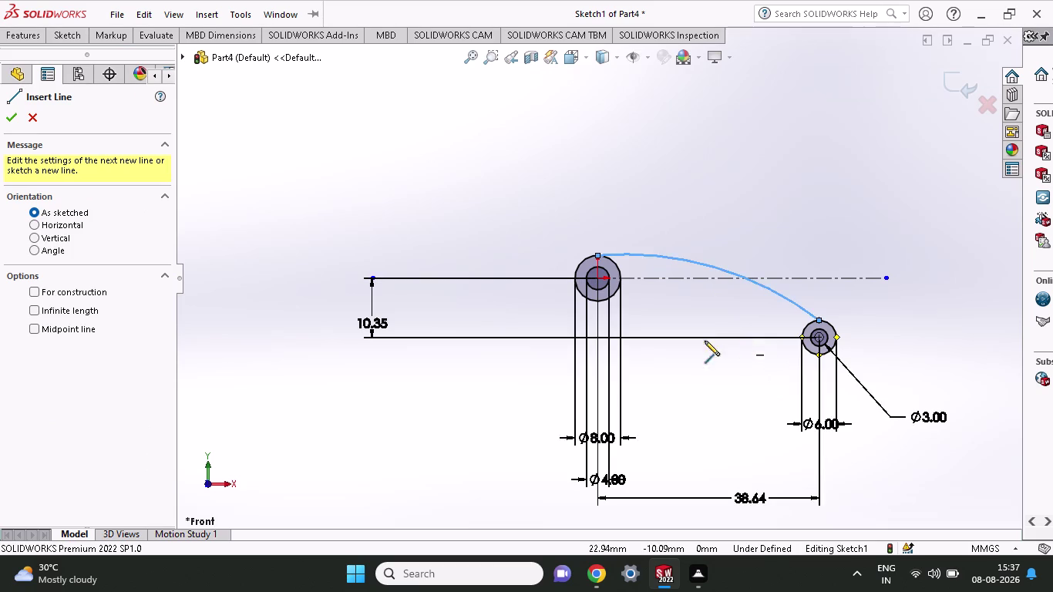
Draw a line from below the large circle, running horizontally, then slanting to the small circle.
click(600, 302)
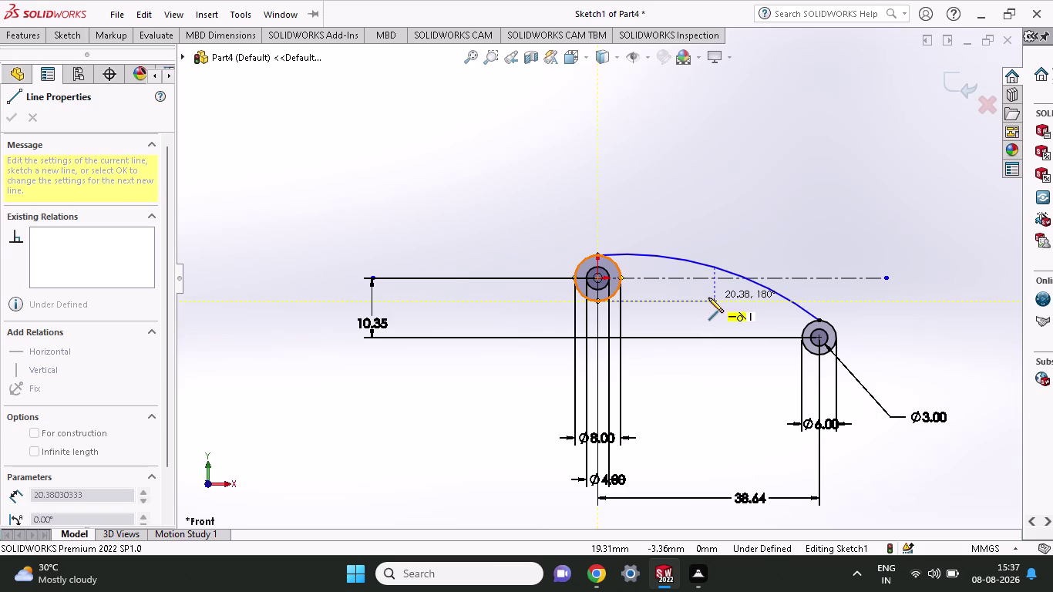
click(709, 297)
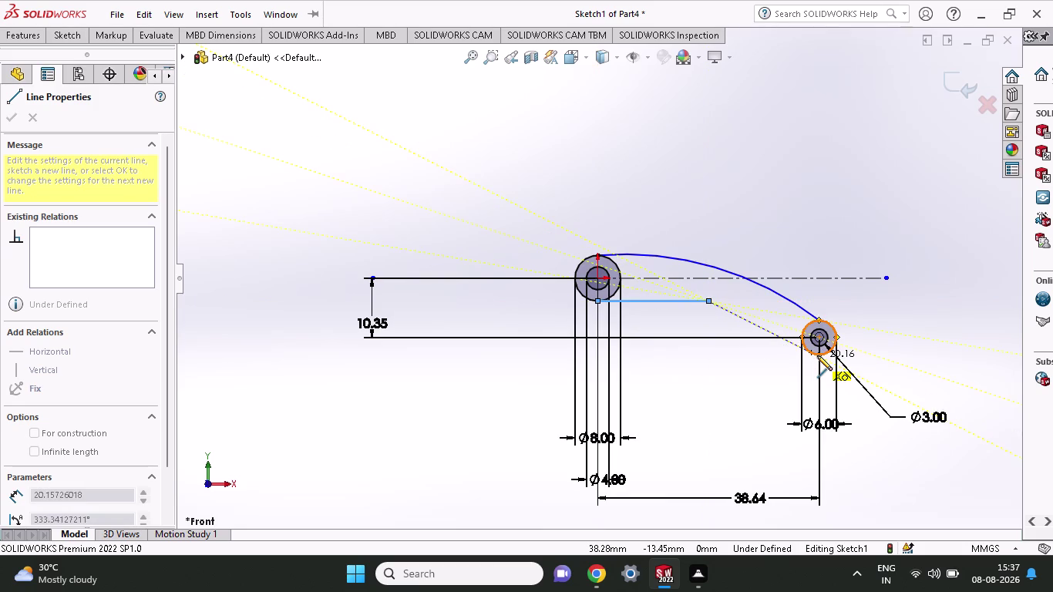
click(817, 355)
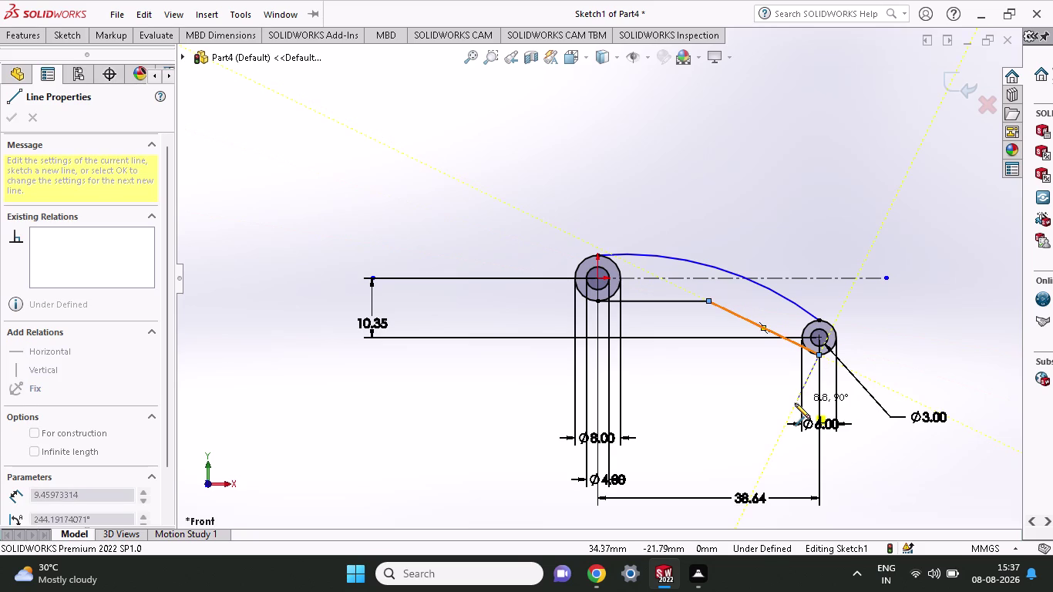
key(Escape)
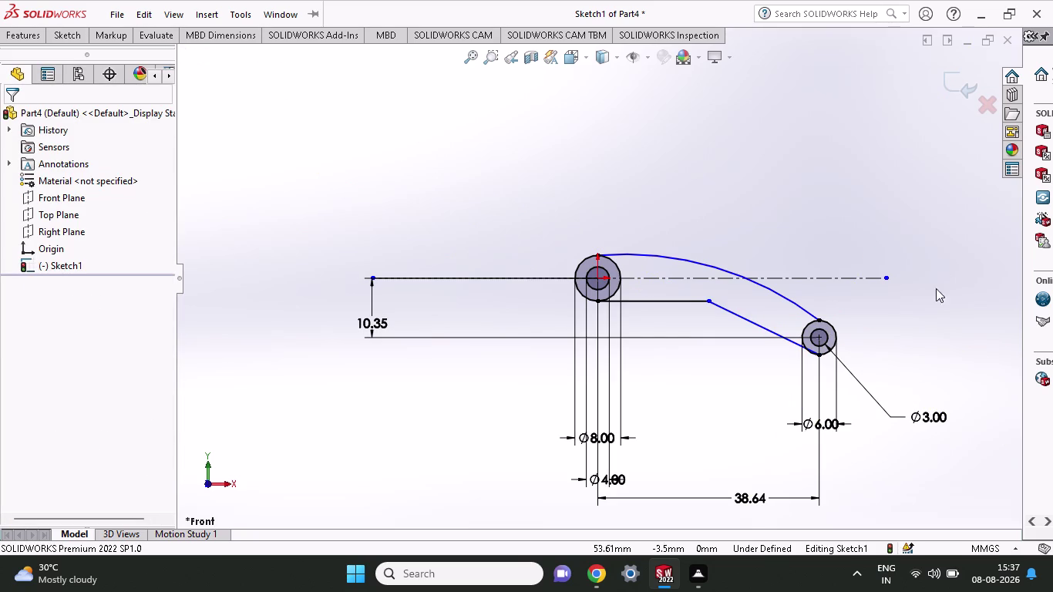
click(59, 35)
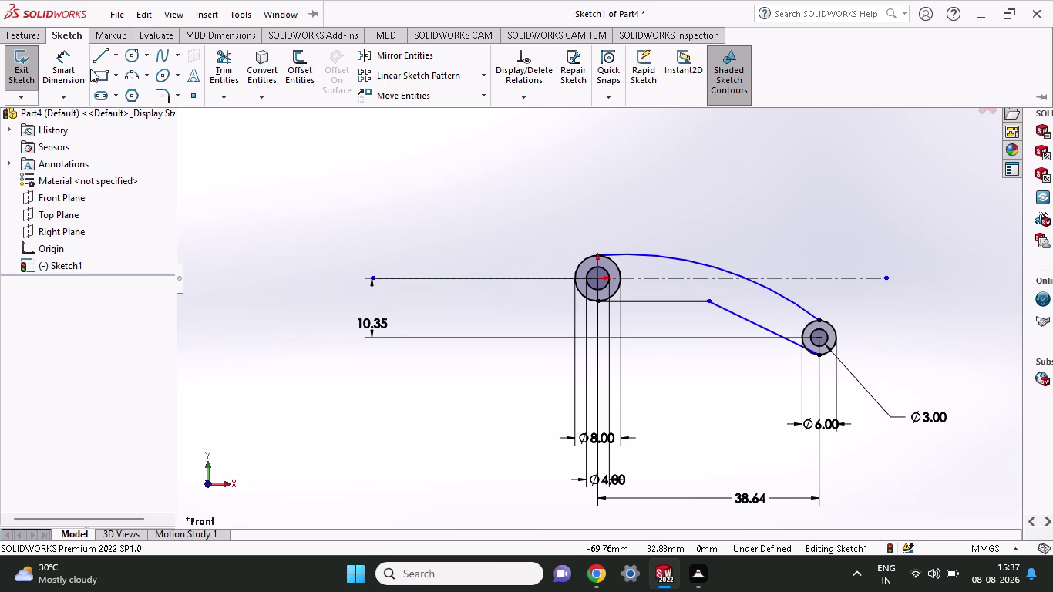
Dimension the slanted line against the horizontal centerline at 35°.
click(71, 64)
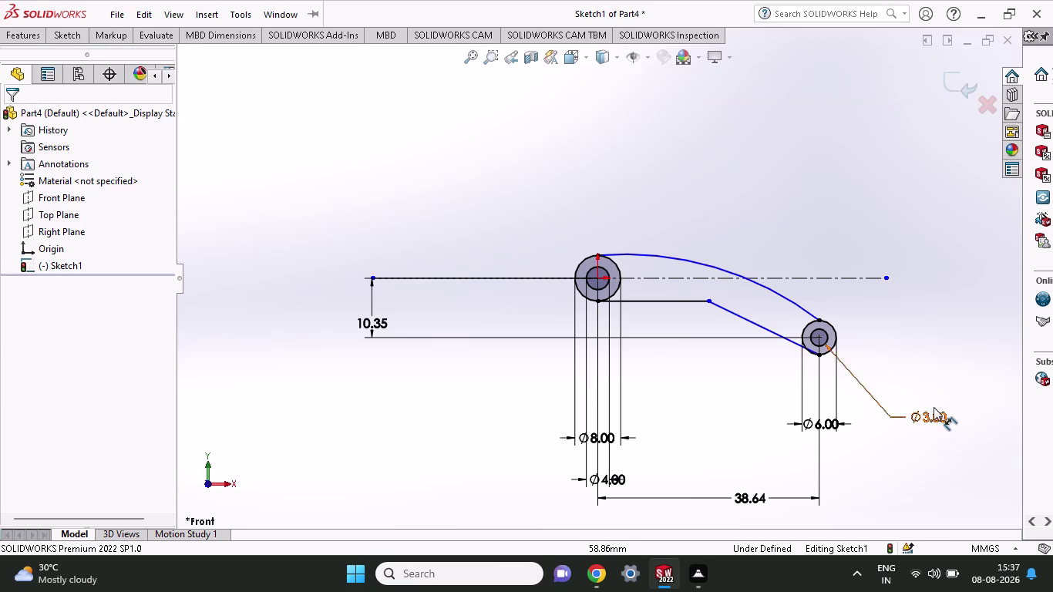
click(763, 327)
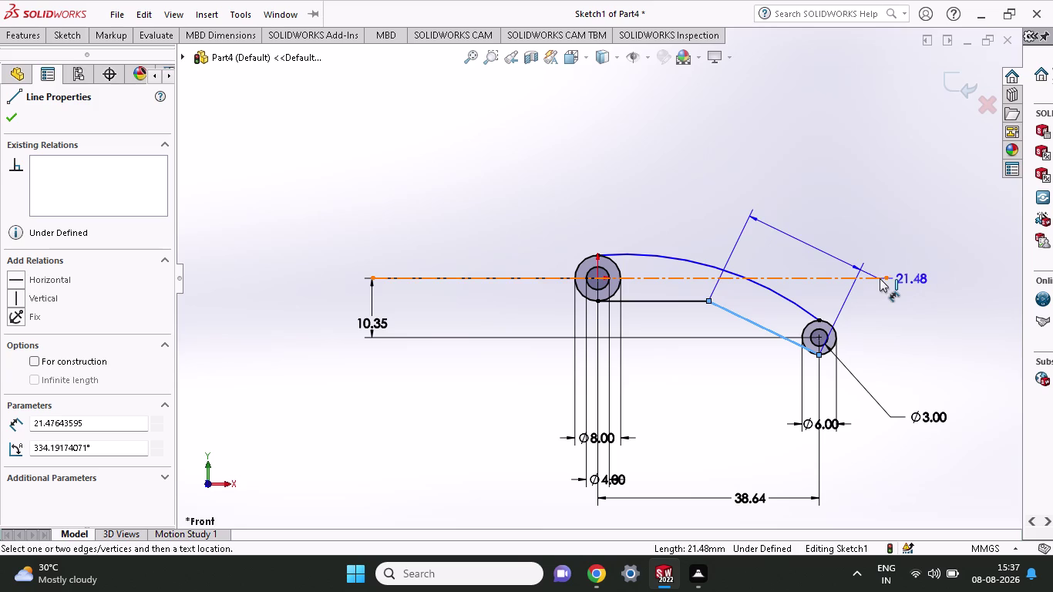
click(884, 278)
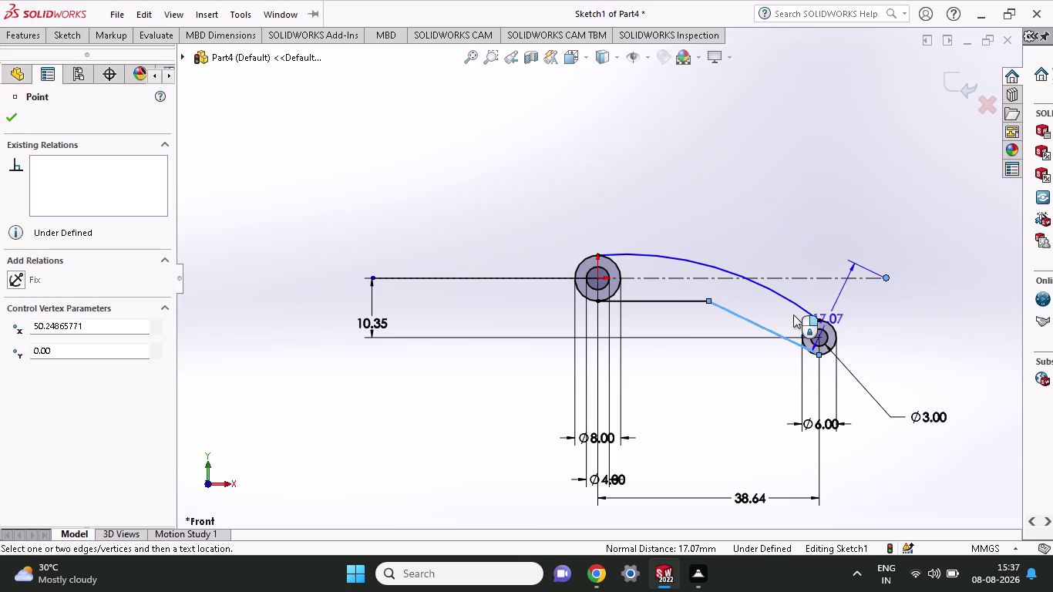
key(Escape)
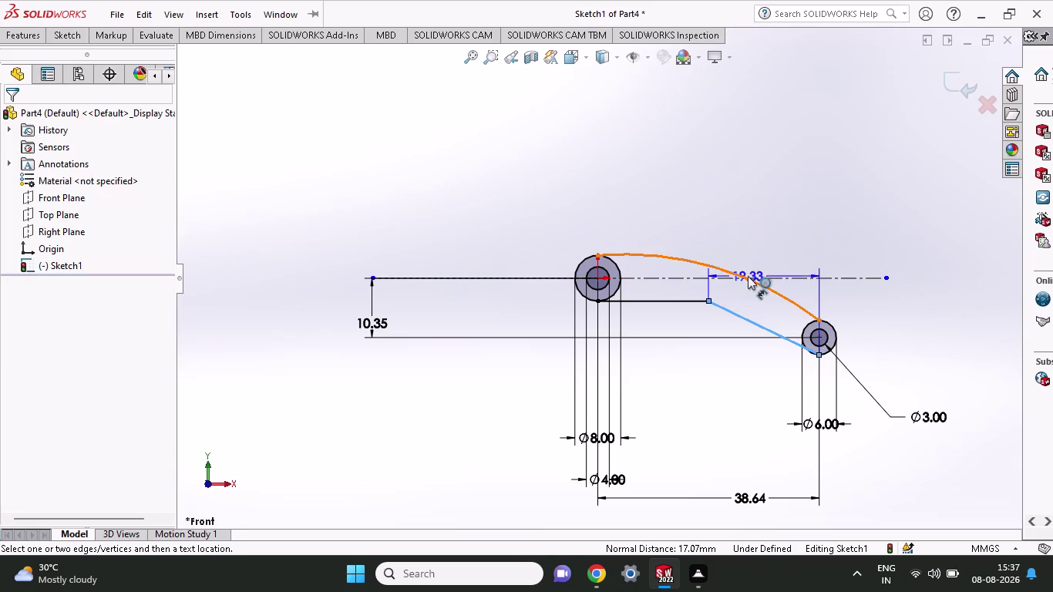
click(775, 278)
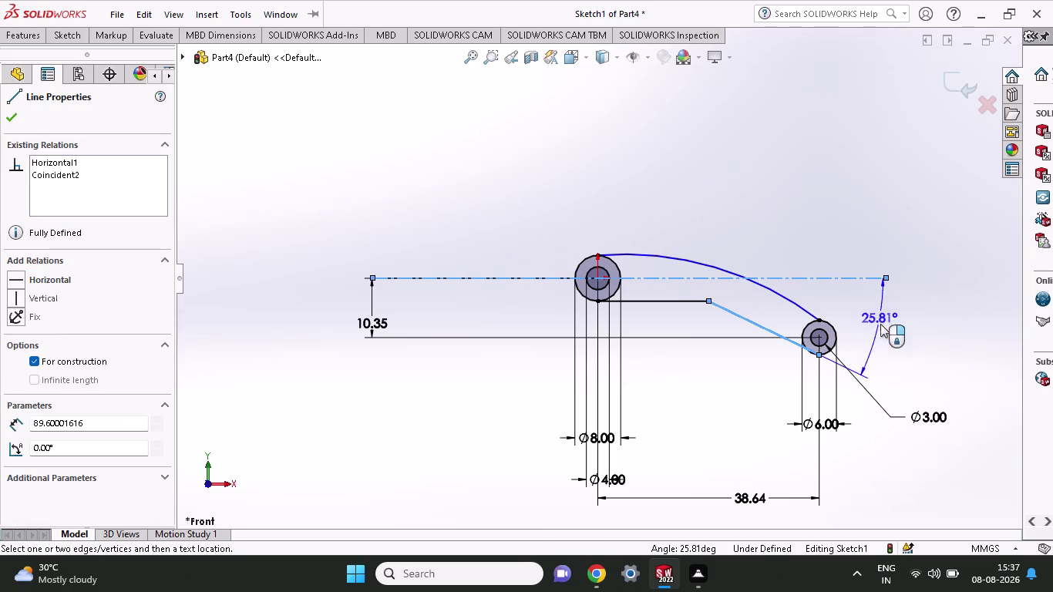
click(916, 345)
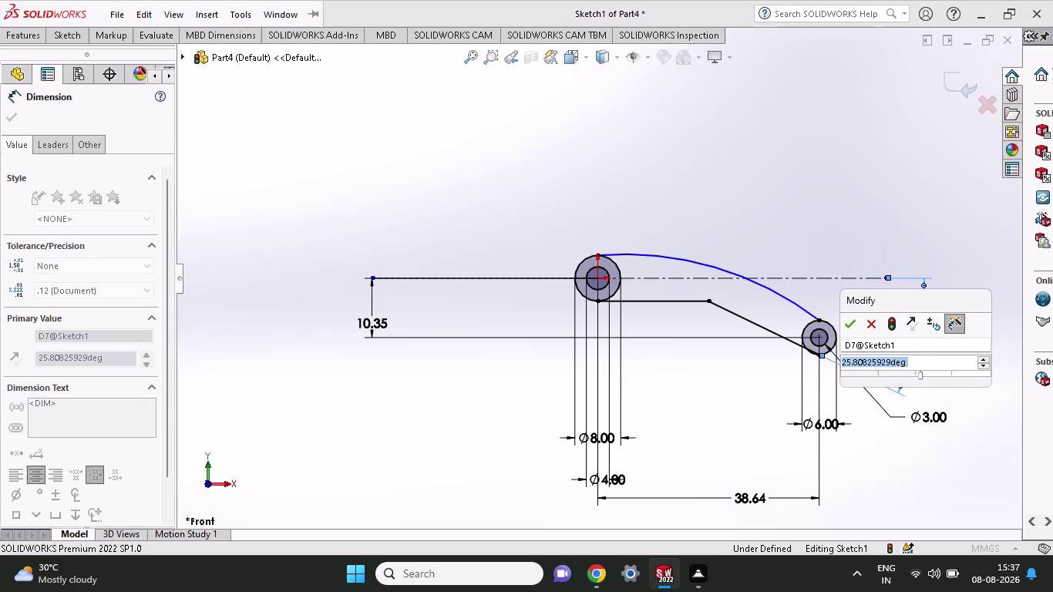
text(35)
key(Return)
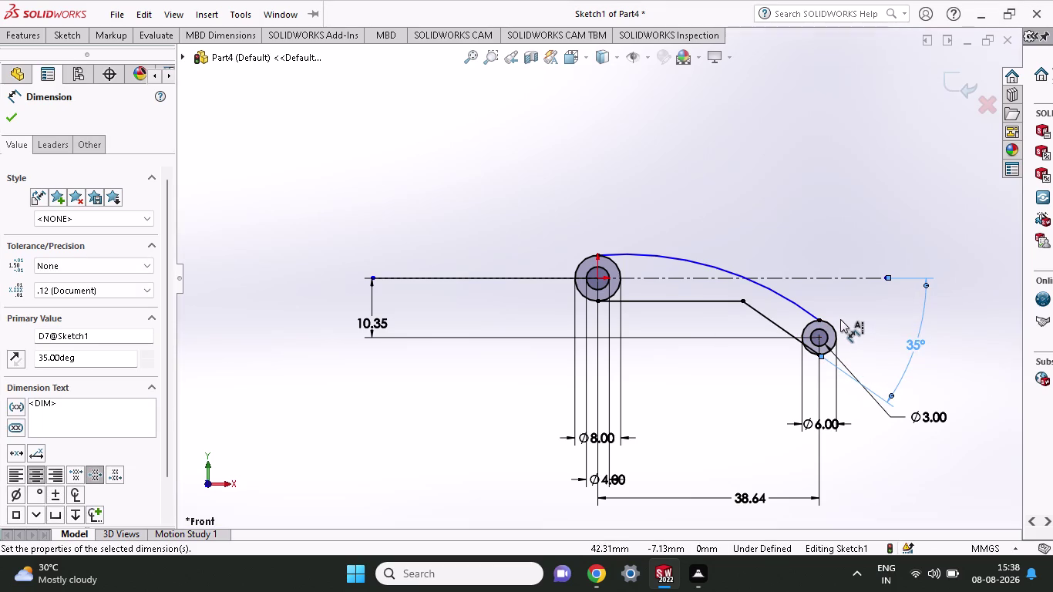
Zoom around the small circle and begin dimensioning the short horizontal line.
scroll(down, 3)
scroll(down, 3)
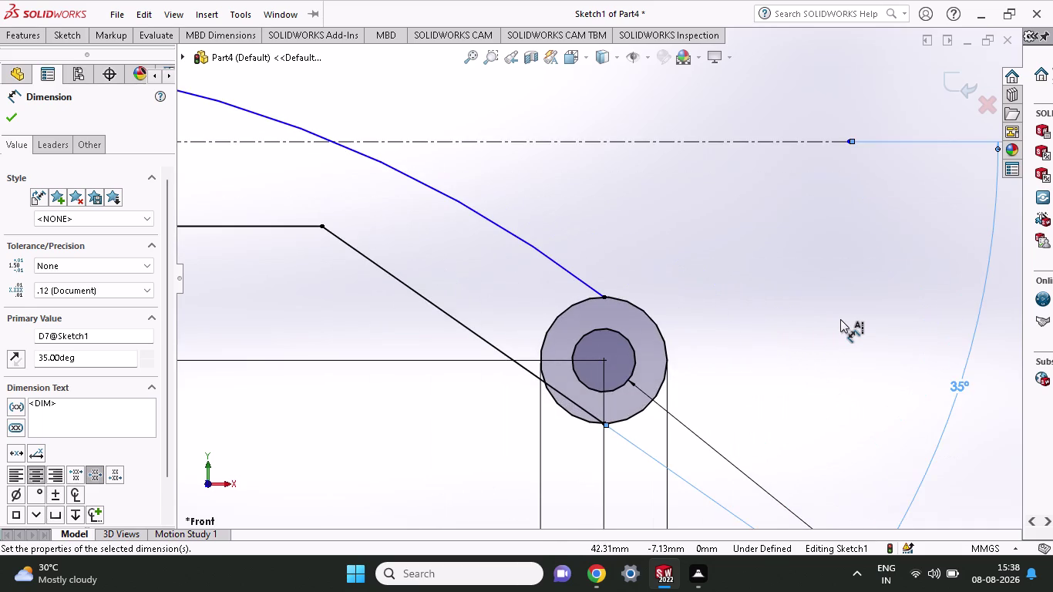
scroll(up, 3)
scroll(up, 3)
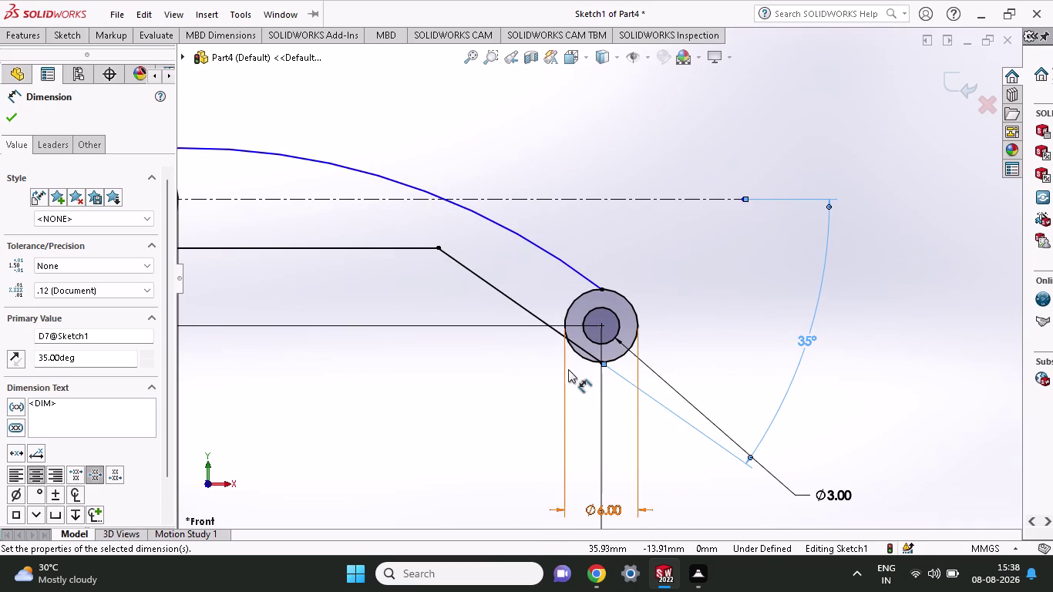
scroll(down, 3)
scroll(down, 3)
scroll(down, 3)
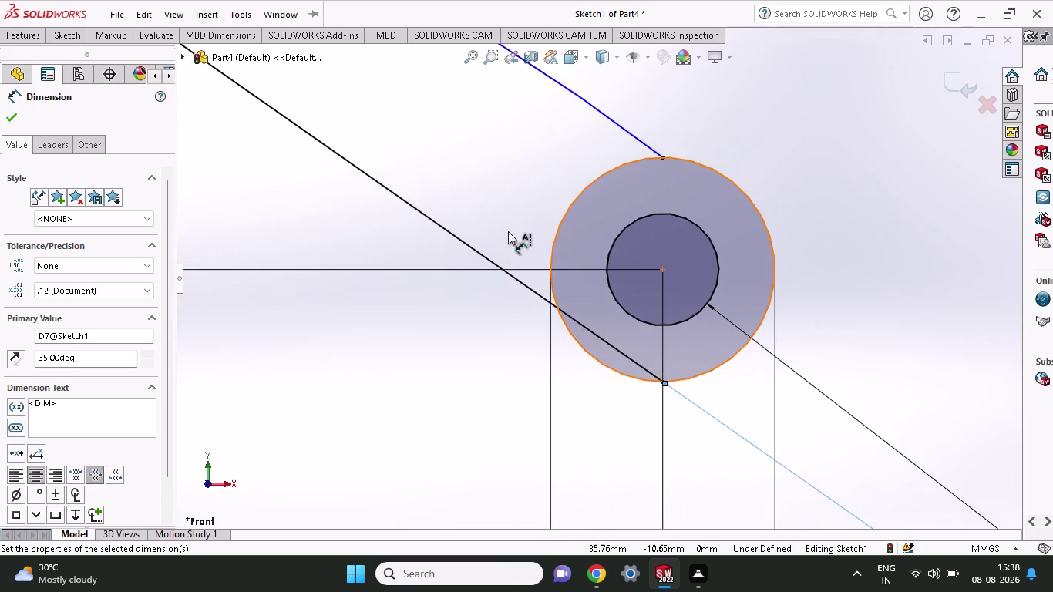
click(59, 32)
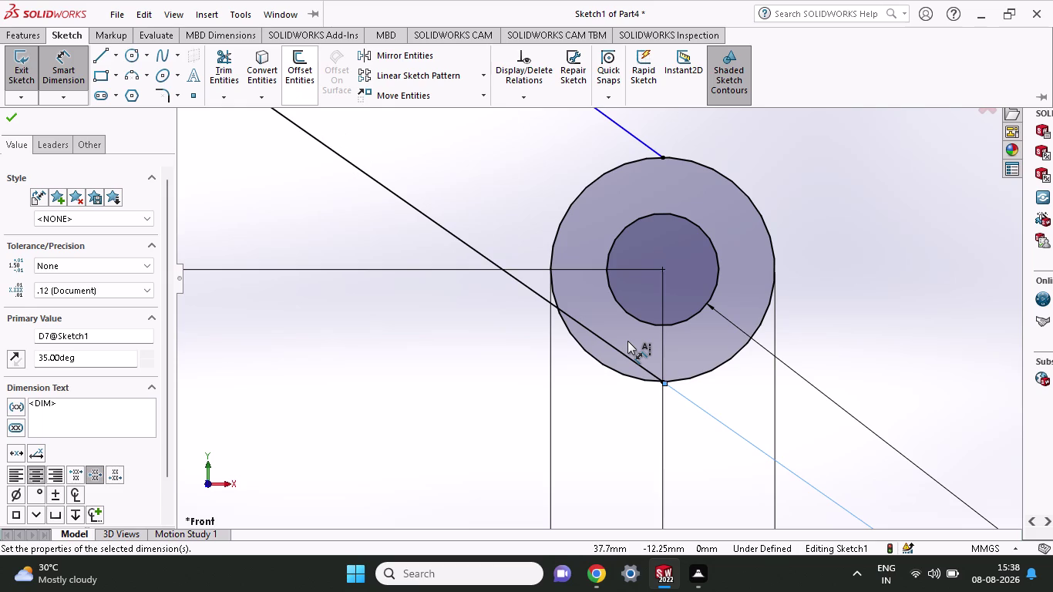
scroll(up, 3)
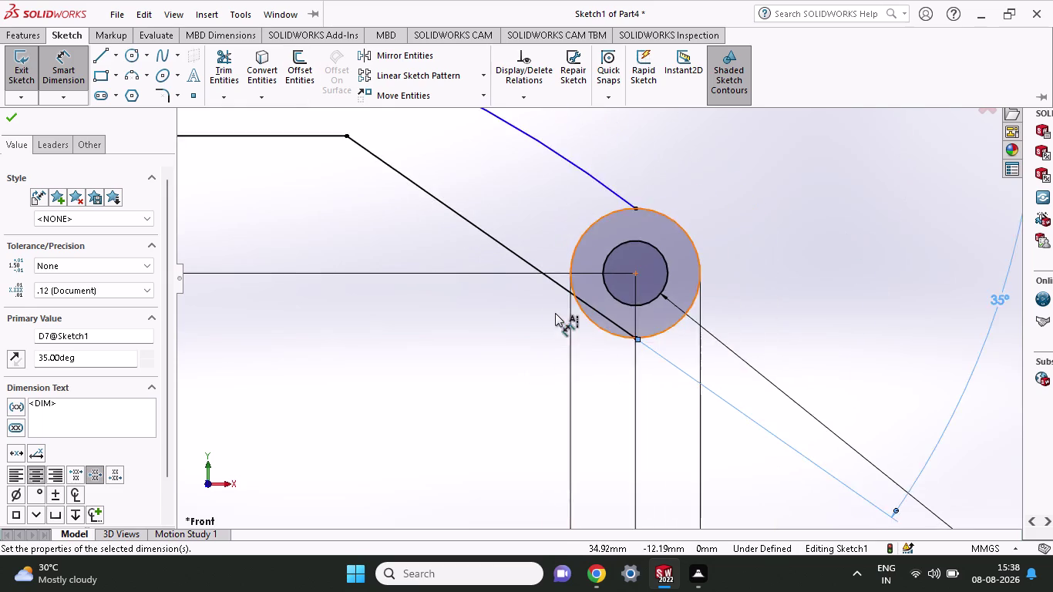
scroll(up, 3)
scroll(up, 3)
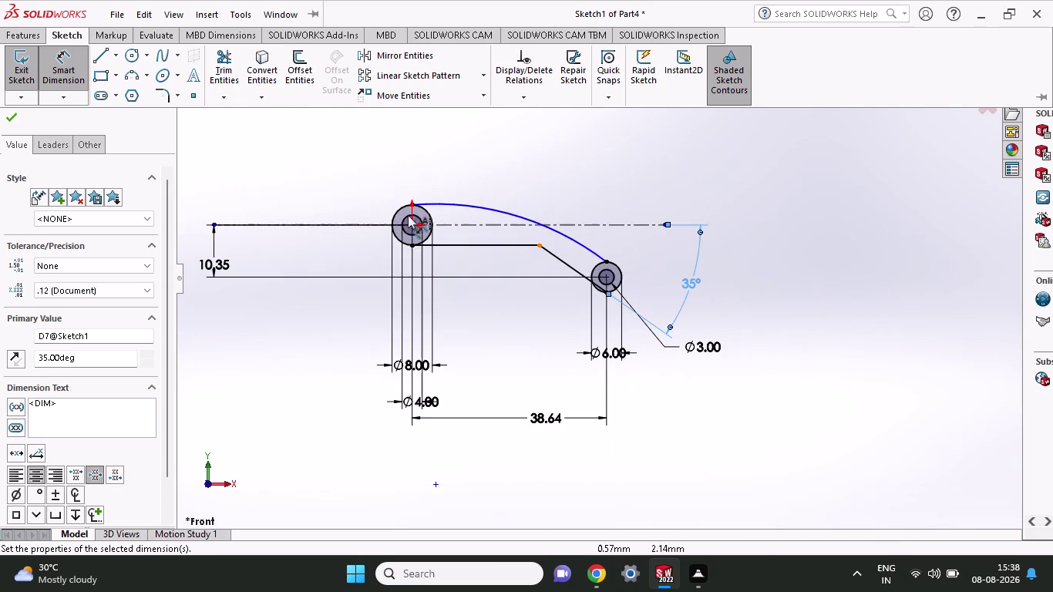
click(412, 250)
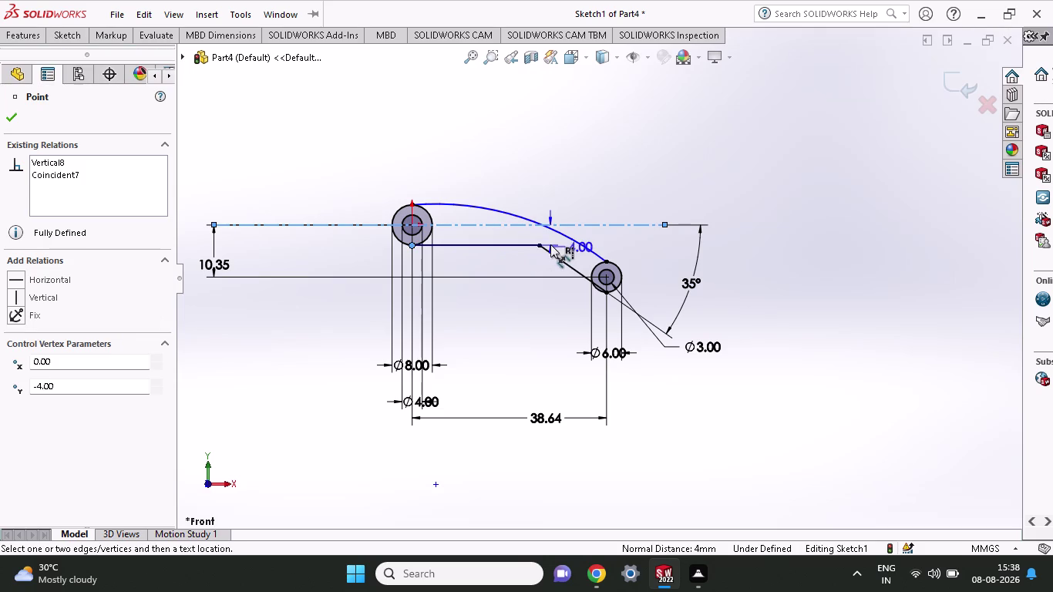
Try a horizontal distance dimension on the short line, cancelling the over-defining prompts.
click(542, 246)
click(532, 330)
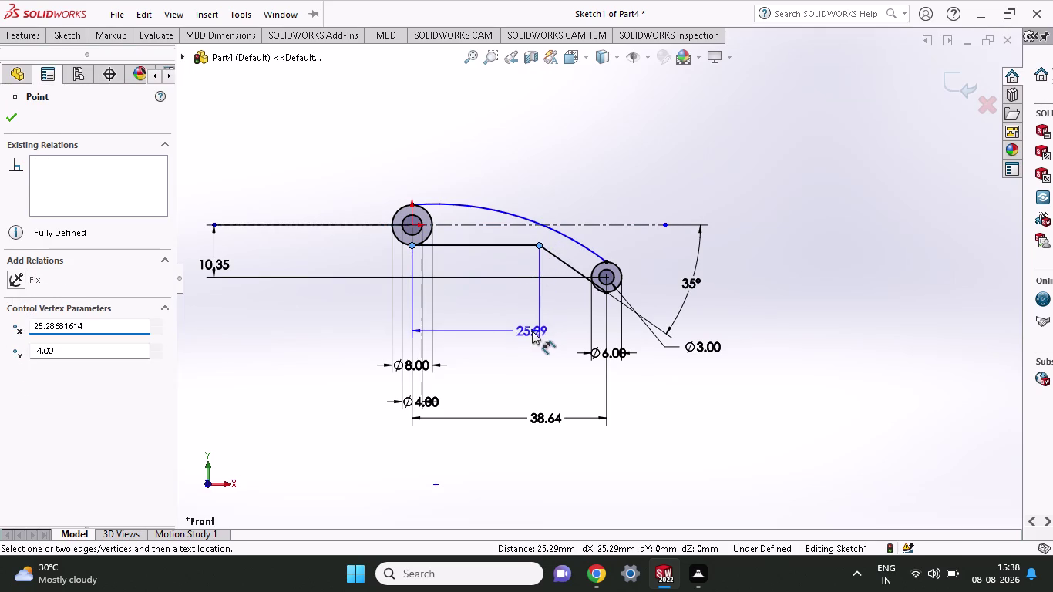
key(1)
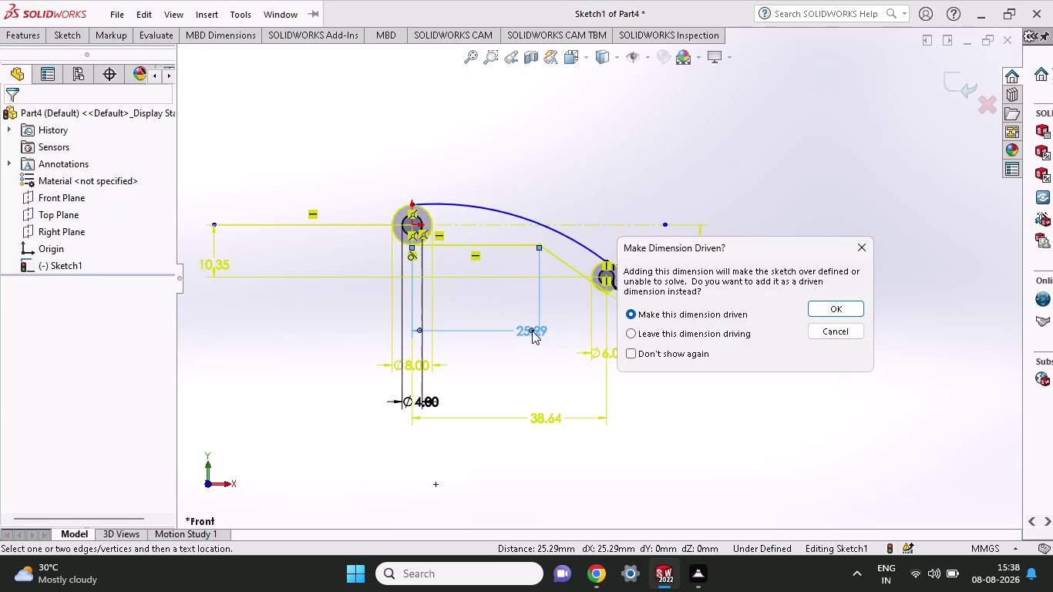
click(866, 252)
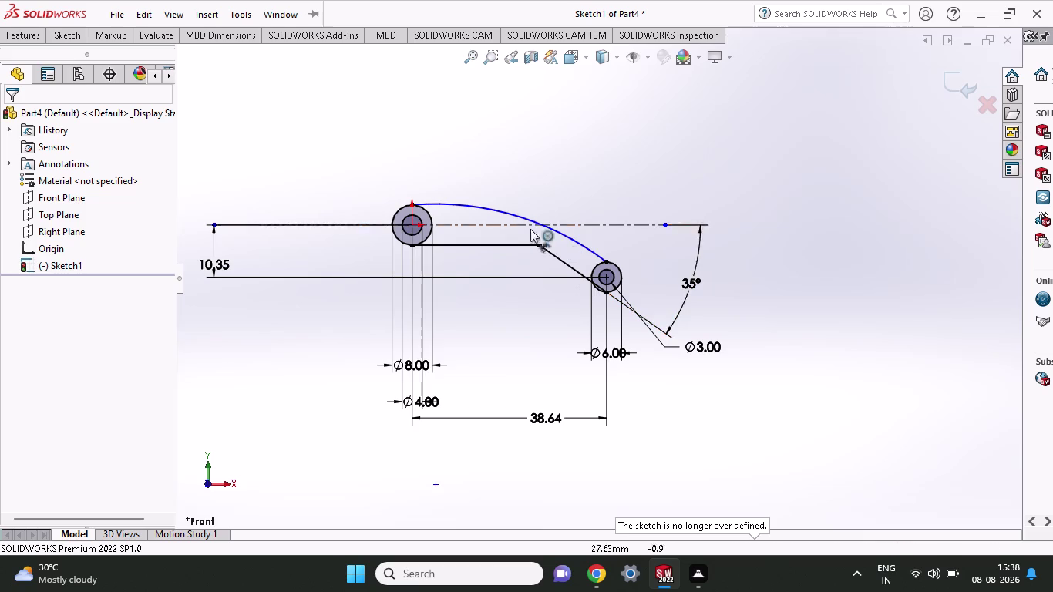
click(540, 243)
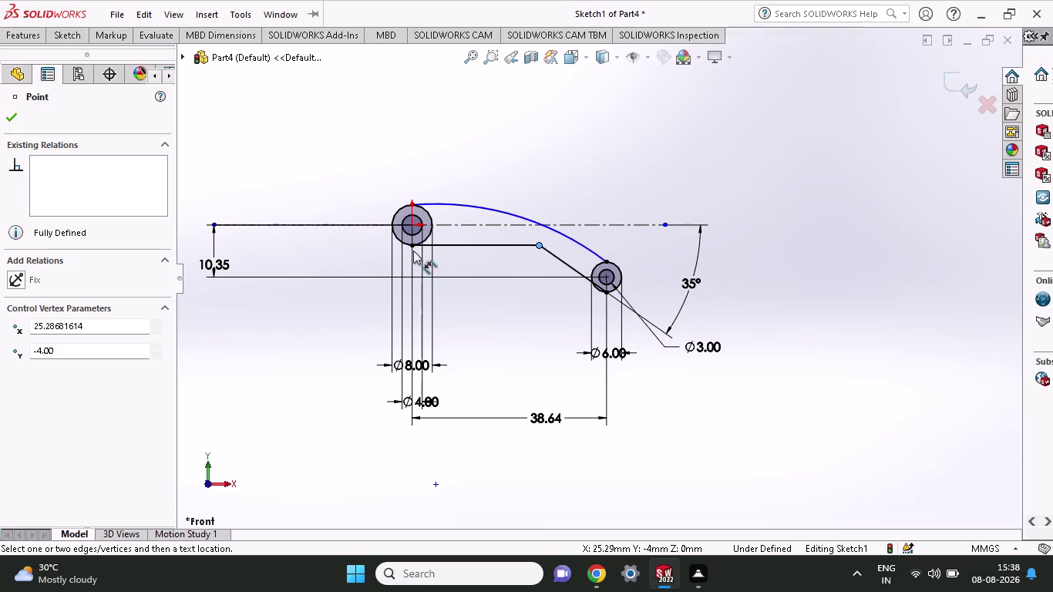
click(411, 242)
click(500, 341)
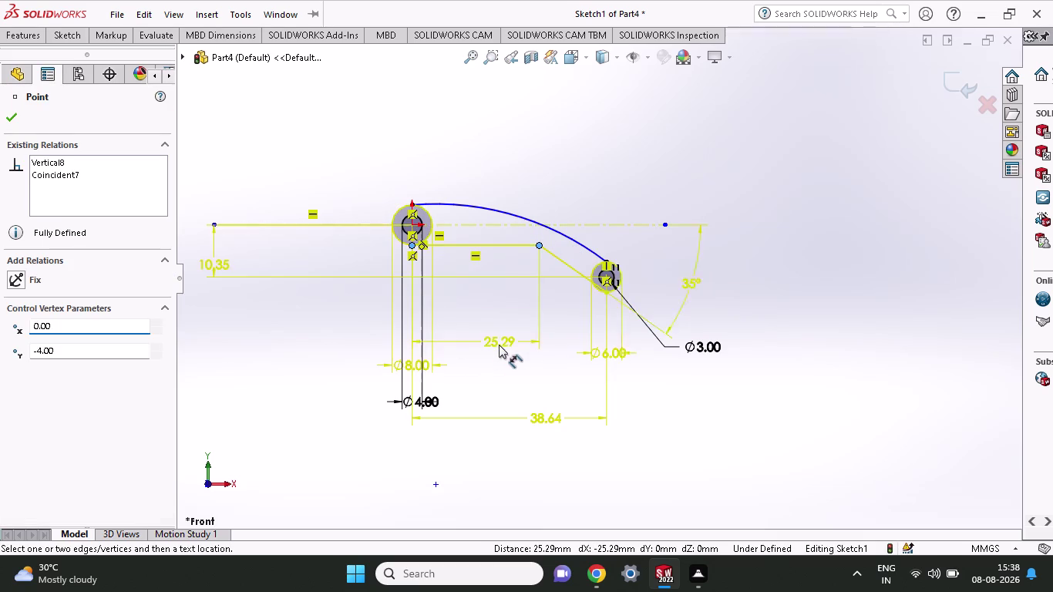
click(867, 257)
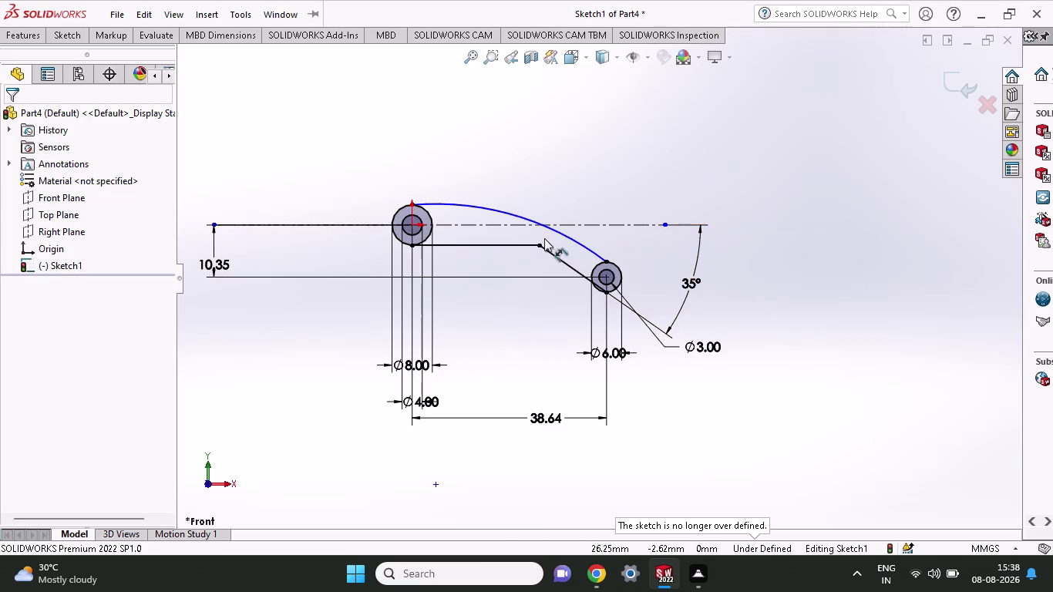
click(542, 246)
click(411, 246)
click(443, 116)
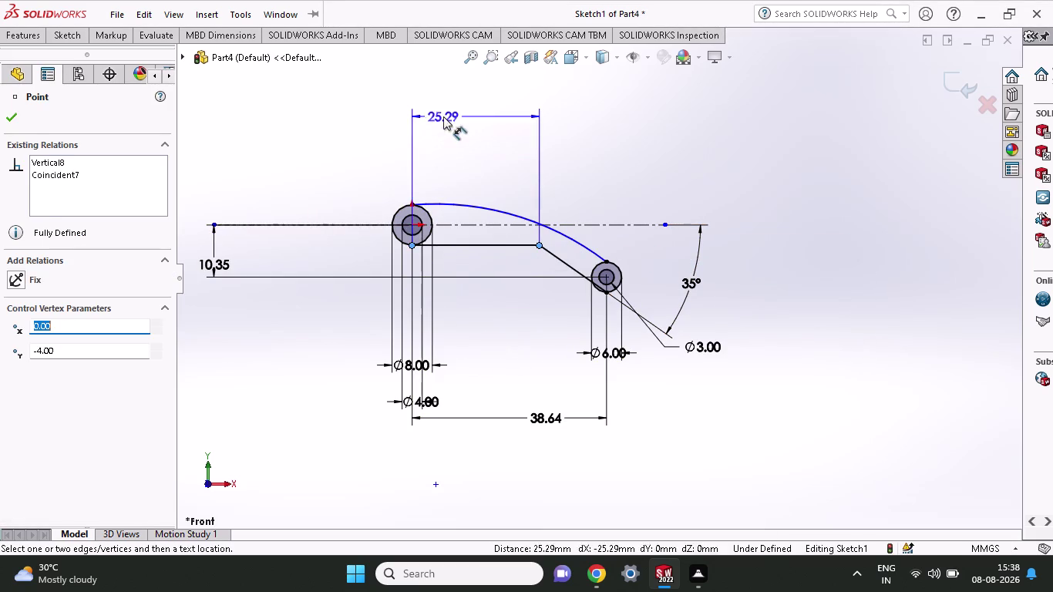
Undo back to remove the 35° angle dimension and the slanted line.
click(870, 248)
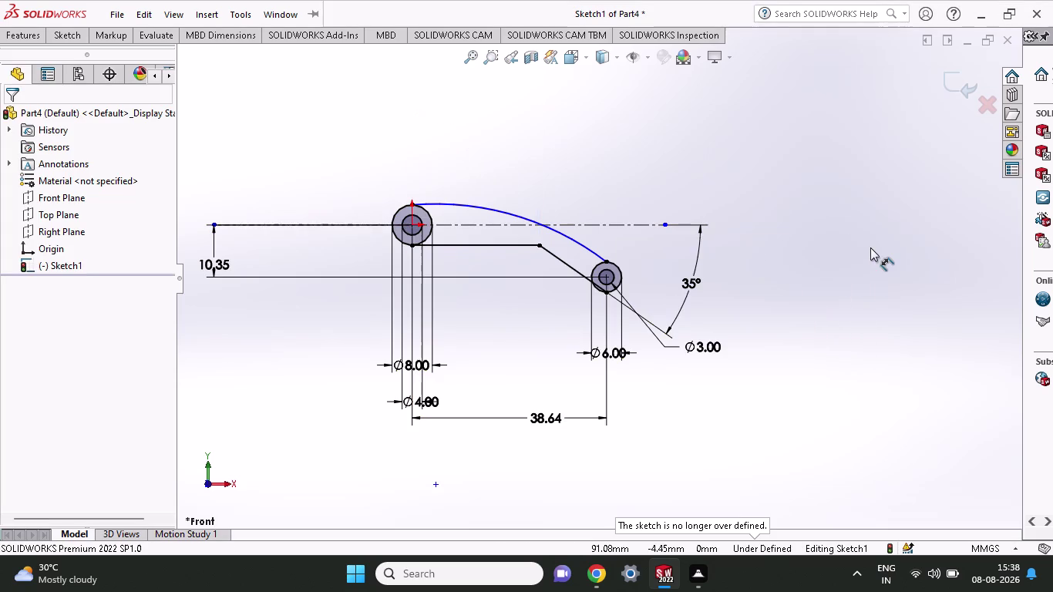
key(ctrl+z)
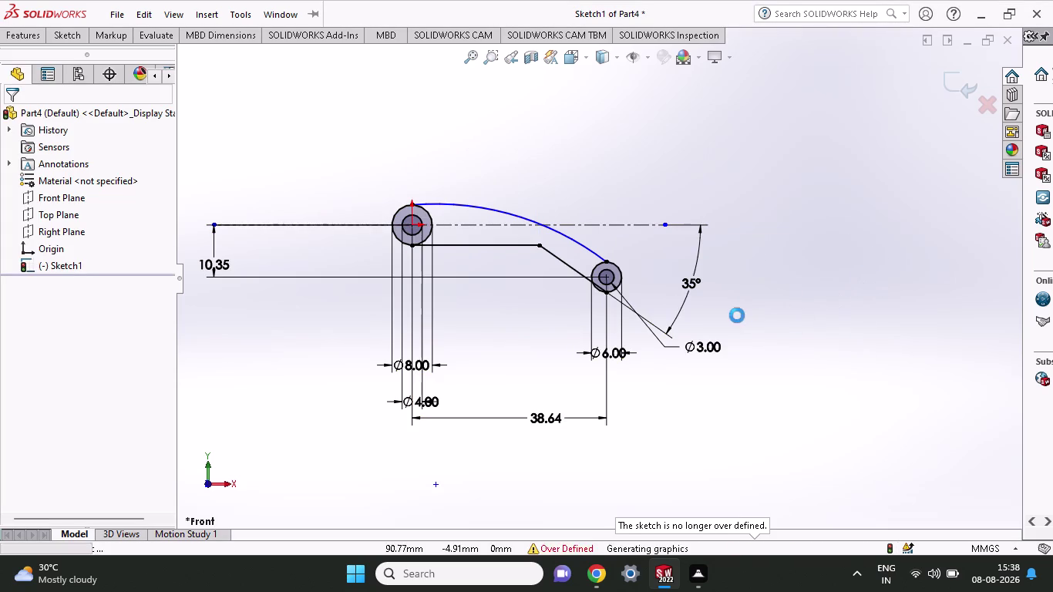
key(ctrl+z)
key(ctrl+z)
key(ctrl+z)
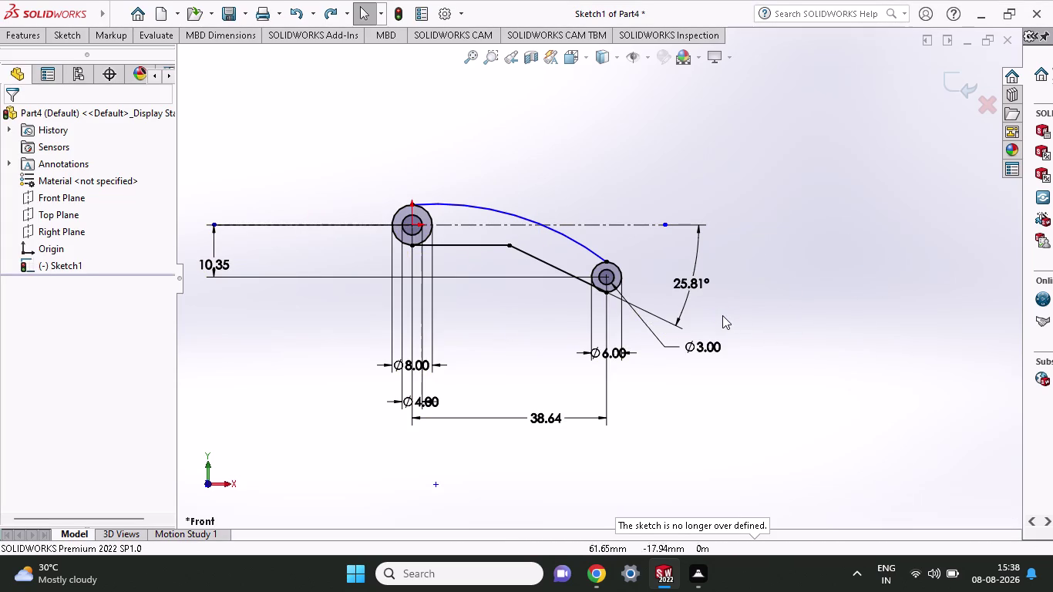
key(ctrl+z)
key(ctrl+z)
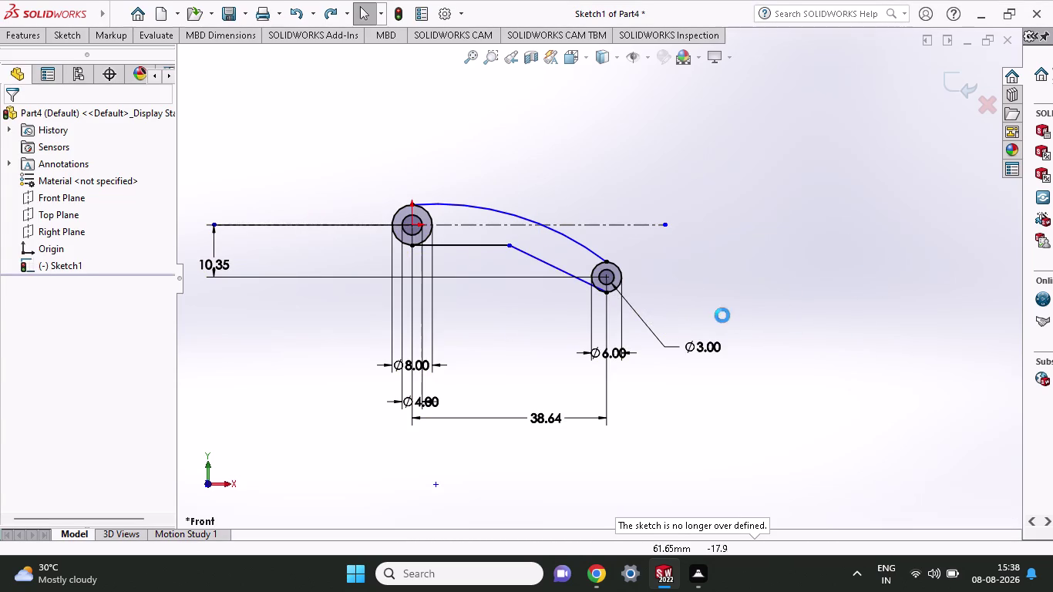
click(47, 26)
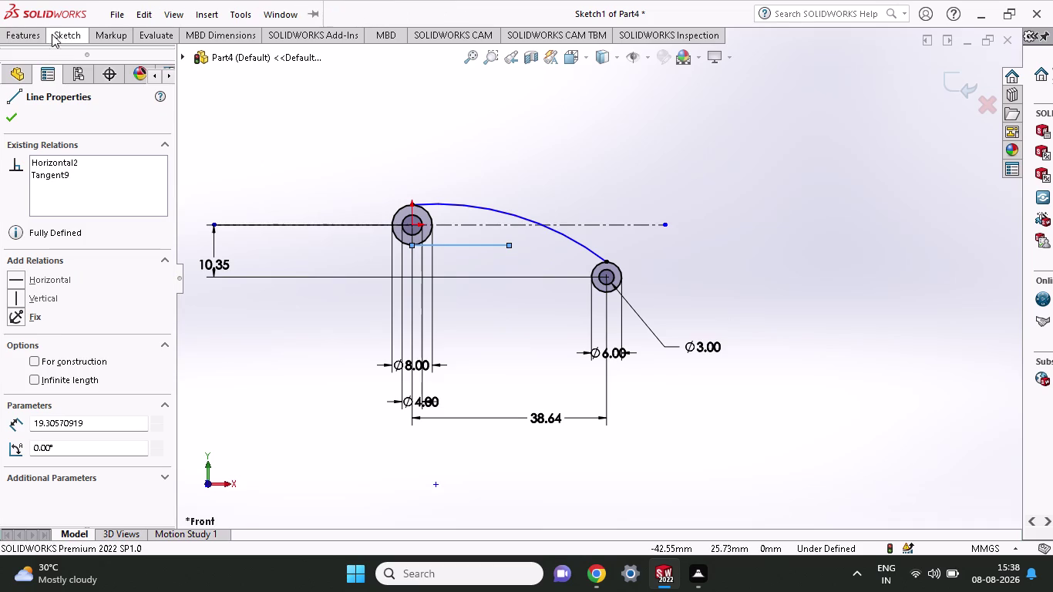
Dimension the horizontal line's end 19.32 mm from the large circle's centre.
click(64, 31)
click(64, 61)
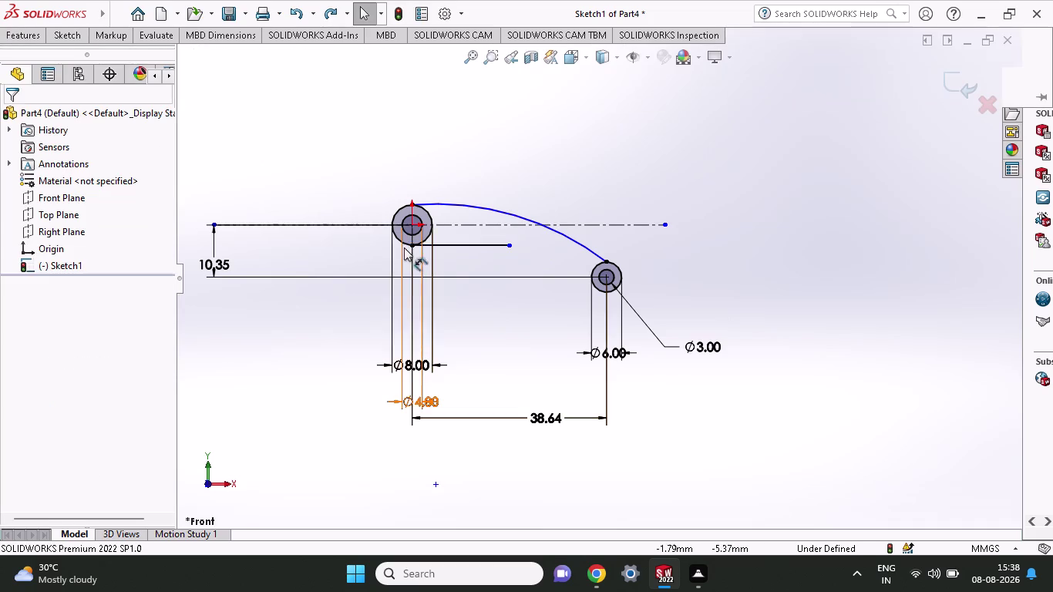
click(410, 244)
click(508, 247)
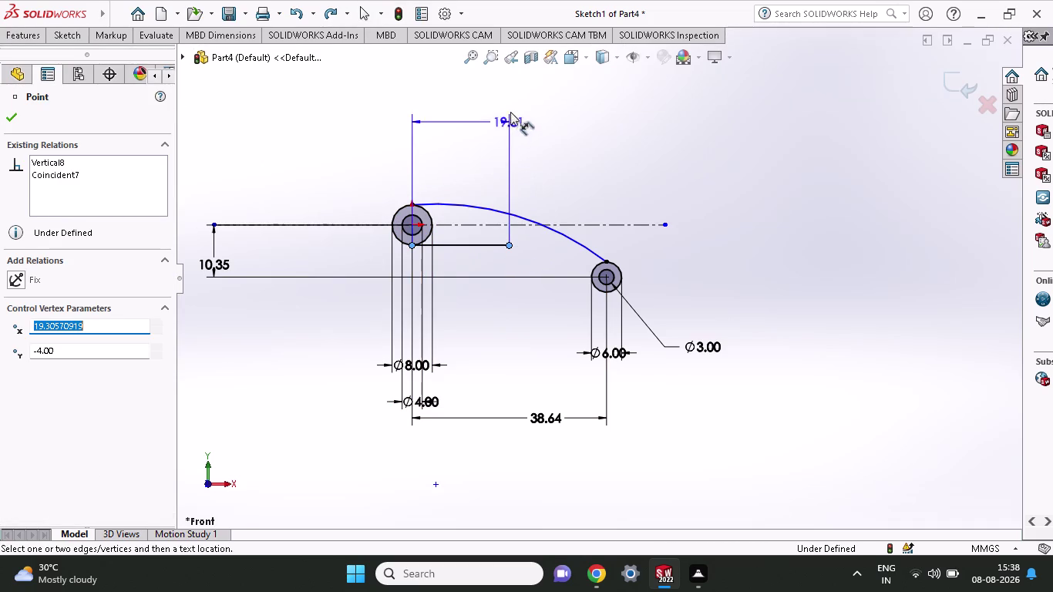
click(511, 110)
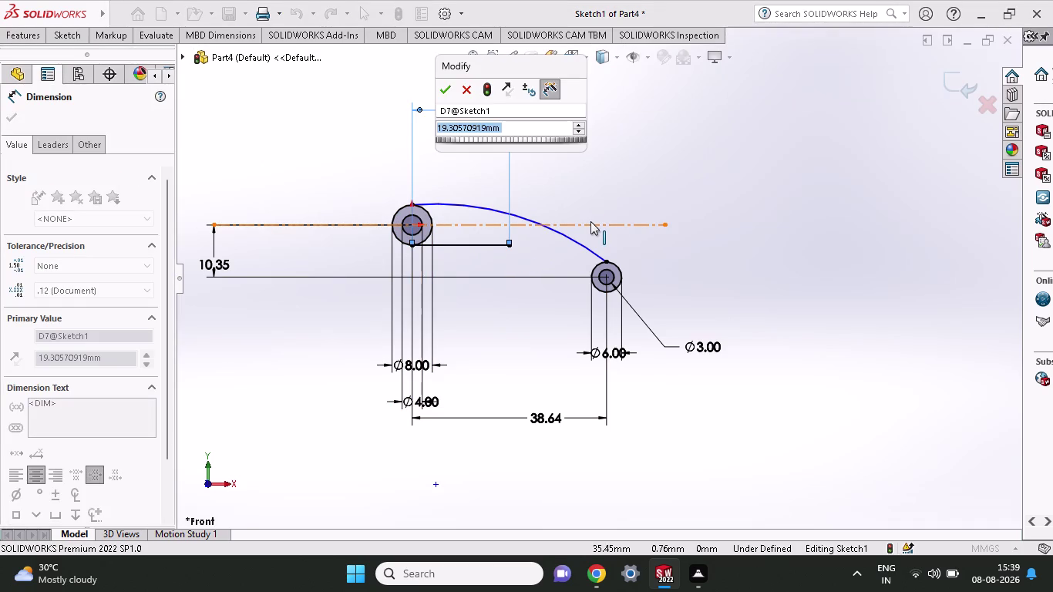
text(19.32)
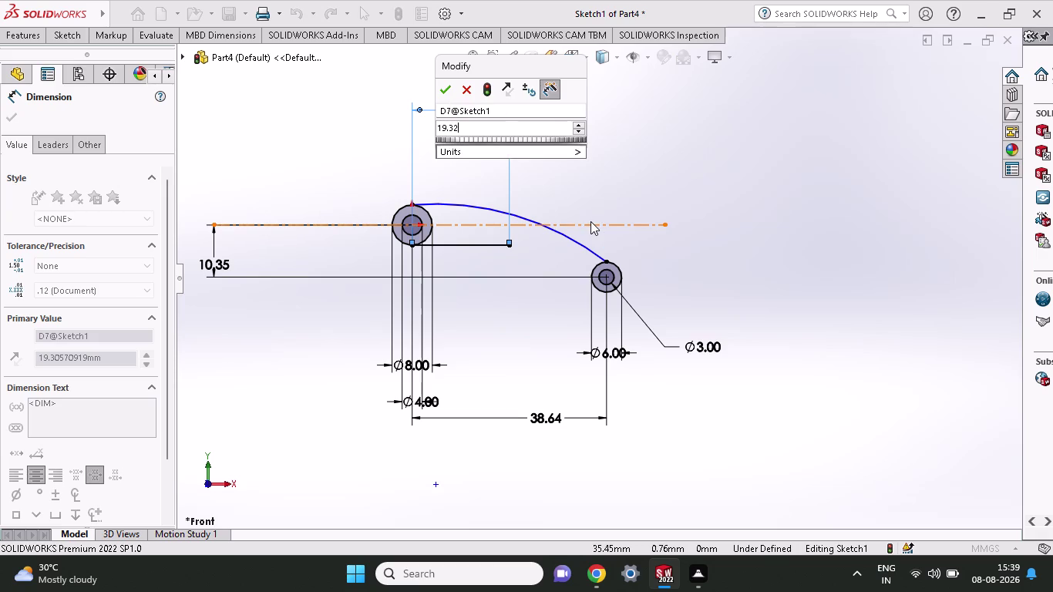
key(Return)
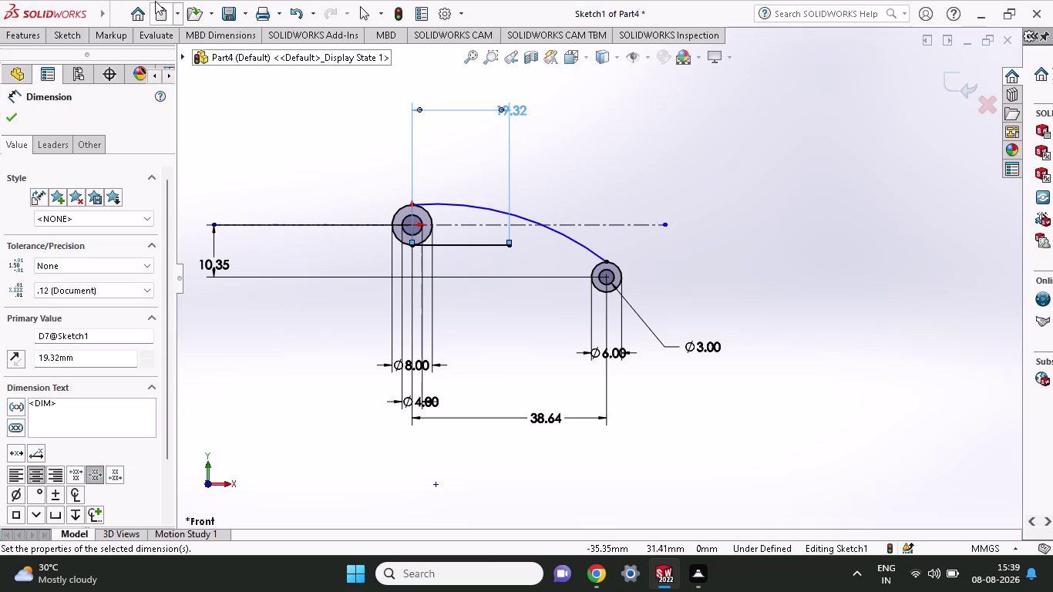
Draw a new slanted line from the horizontal line's end to the small circle.
click(63, 31)
click(96, 51)
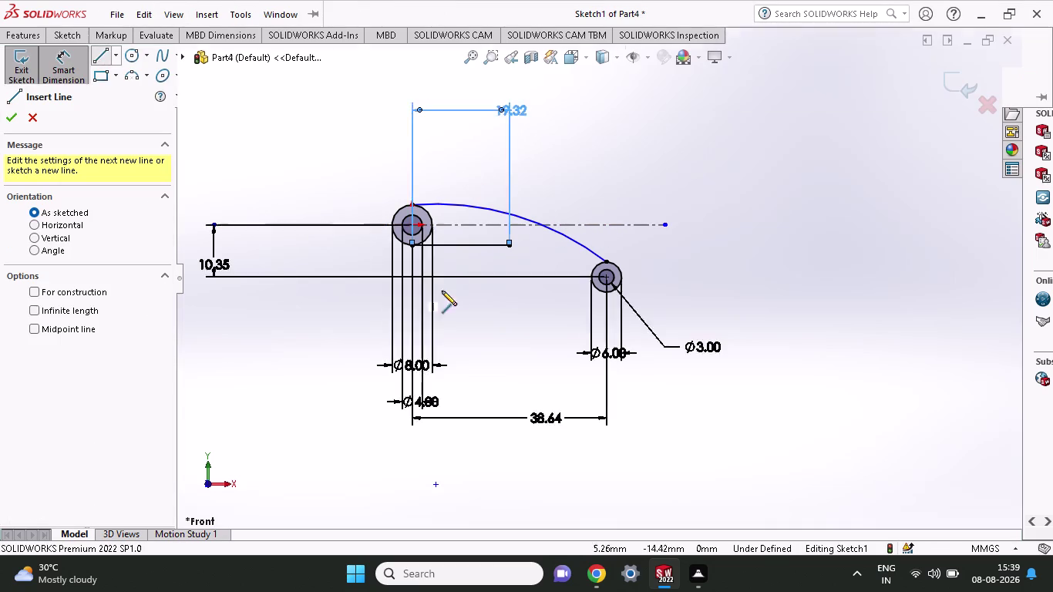
click(508, 246)
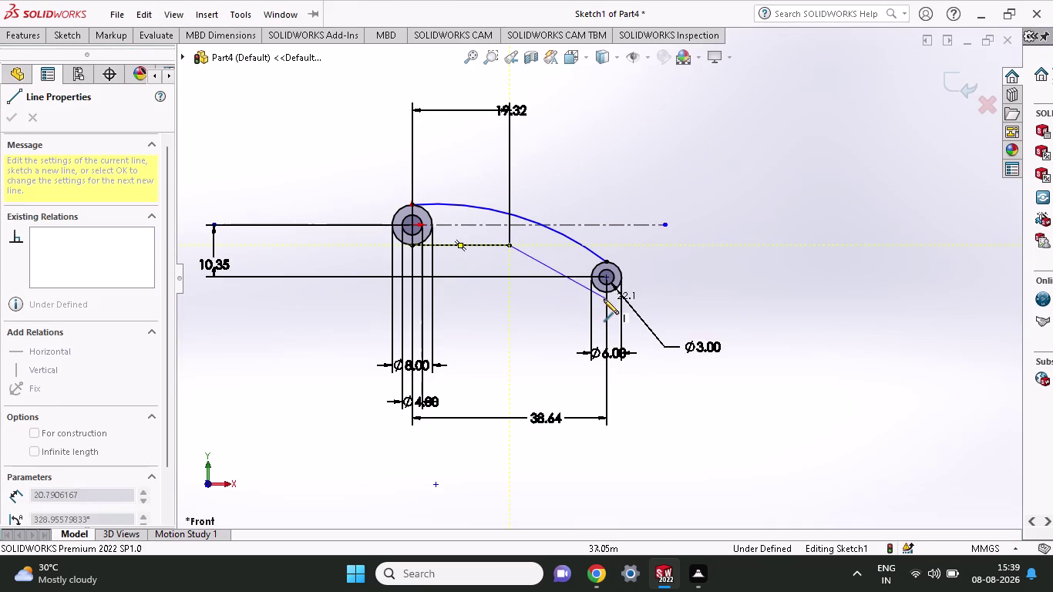
click(605, 293)
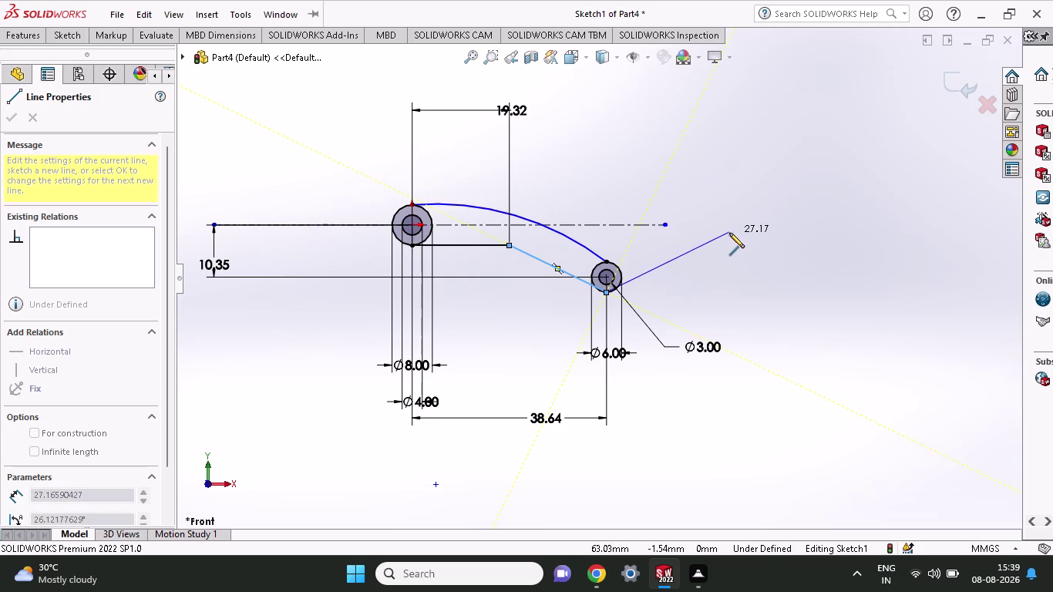
key(Escape)
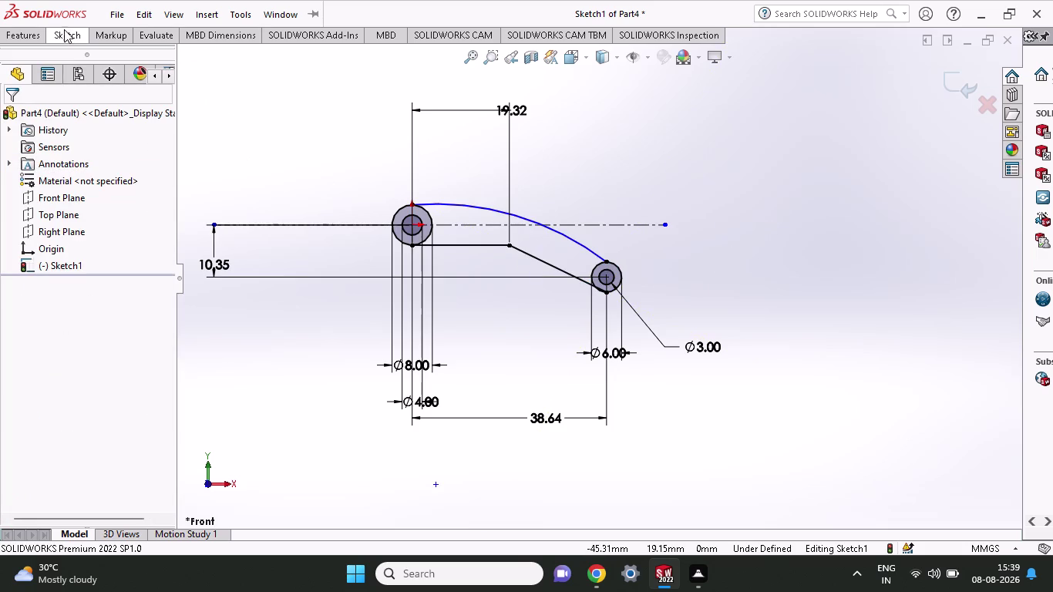
click(71, 33)
Attempt angle dimensions on the slanted line, cancelling the driven-dimension prompts.
click(58, 57)
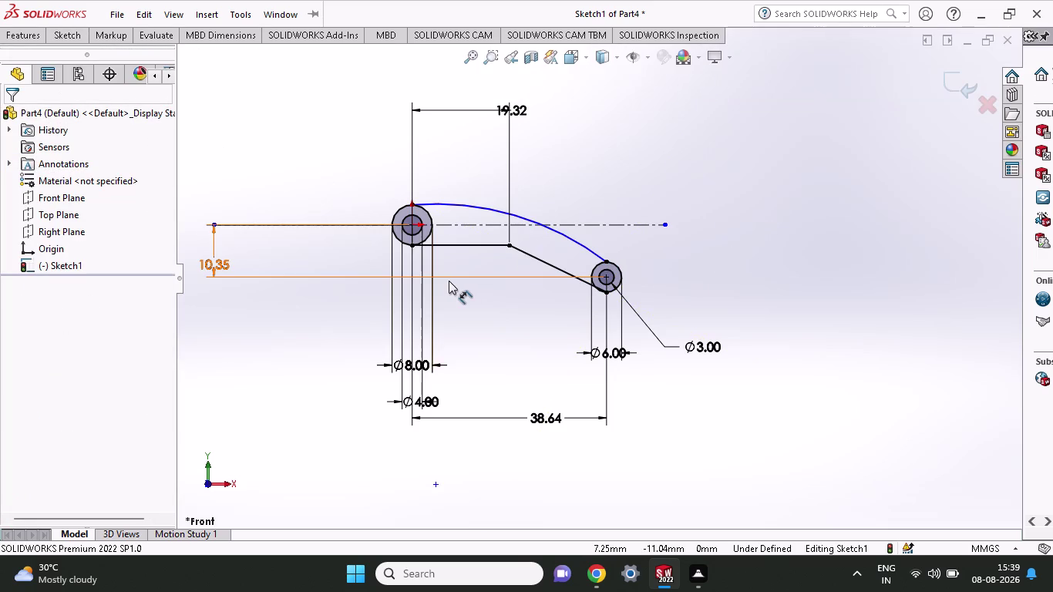
click(576, 274)
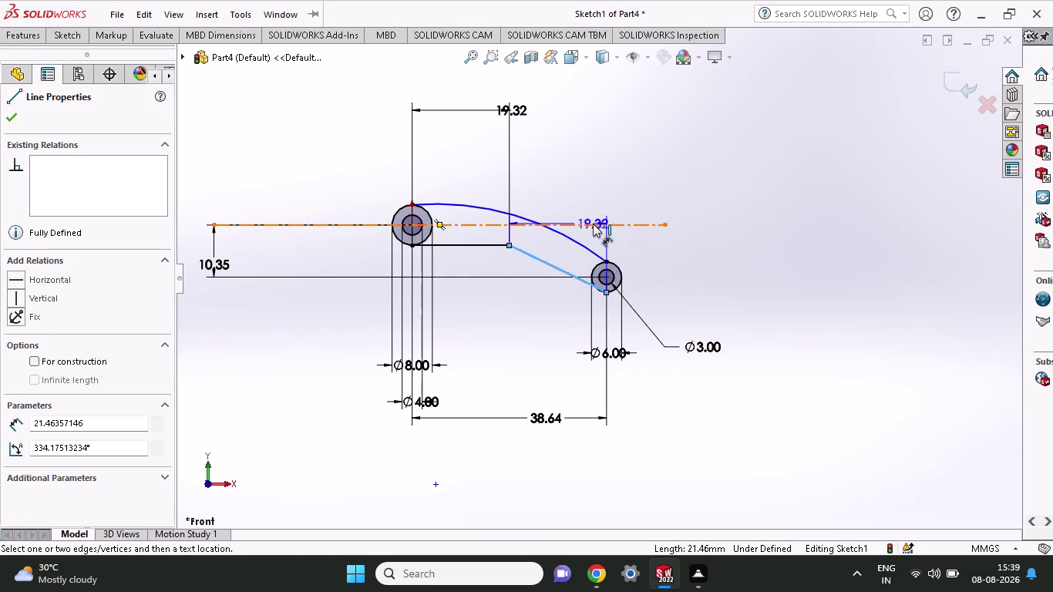
click(593, 224)
click(699, 270)
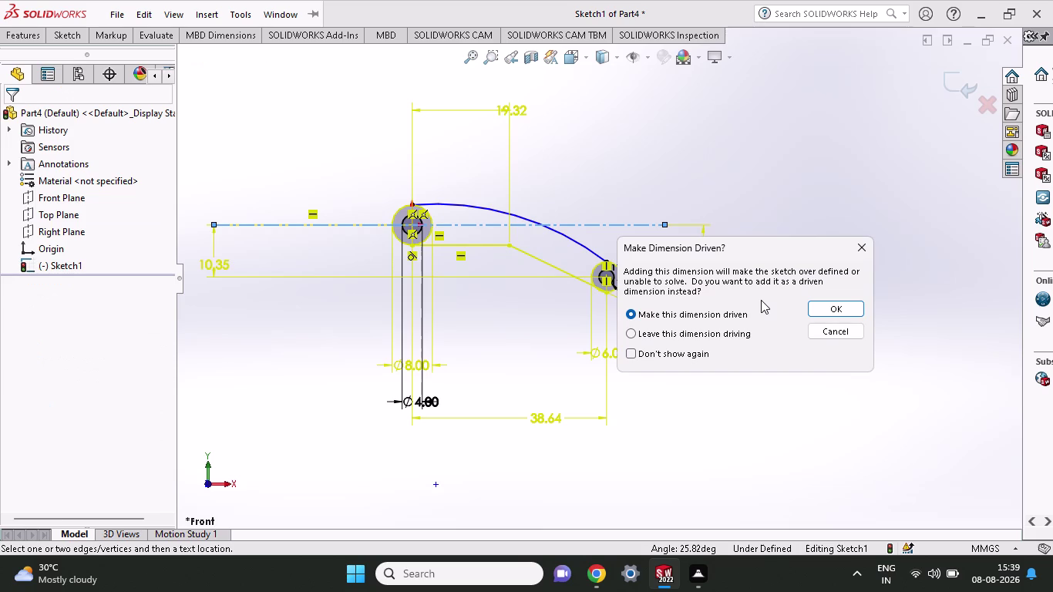
key(3)
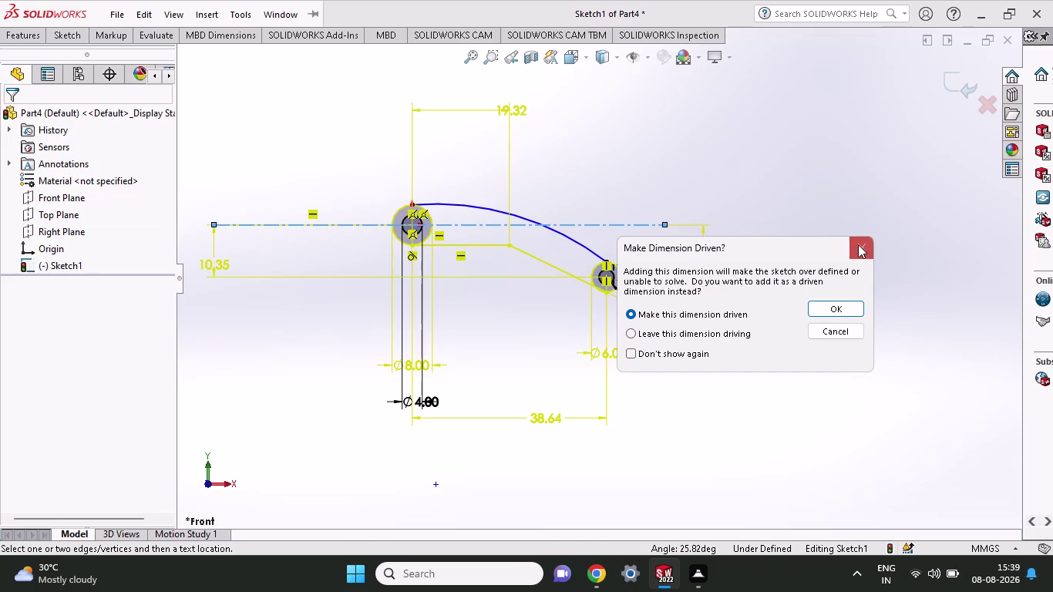
click(858, 245)
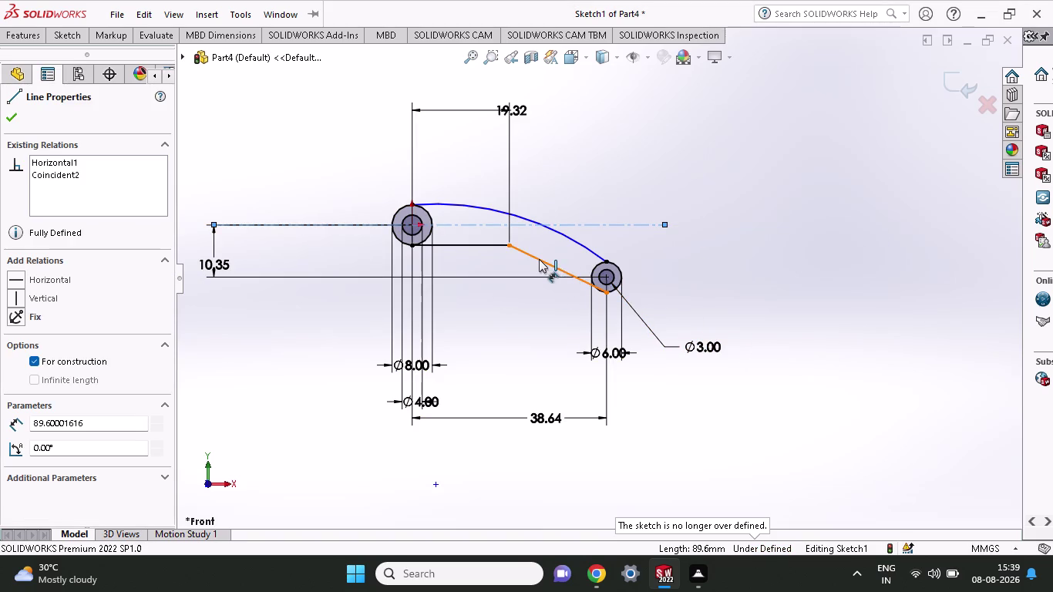
click(539, 259)
click(583, 223)
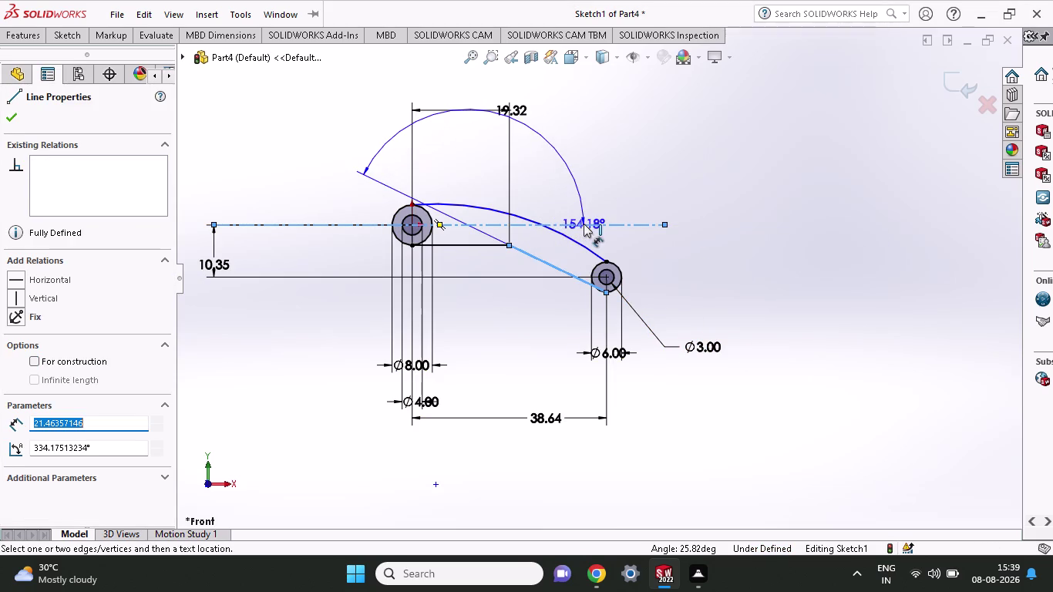
click(886, 313)
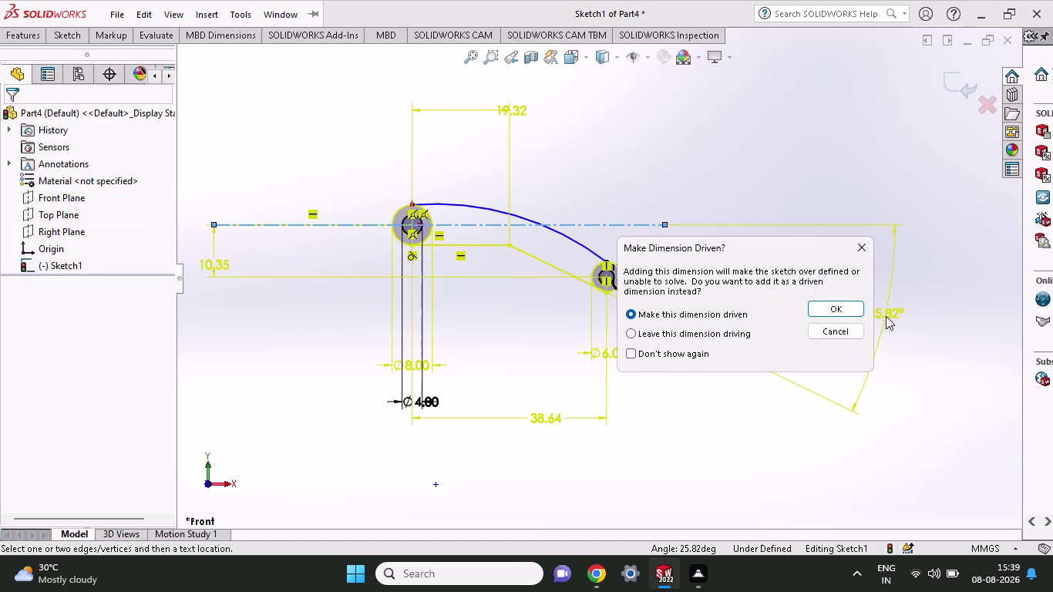
click(855, 248)
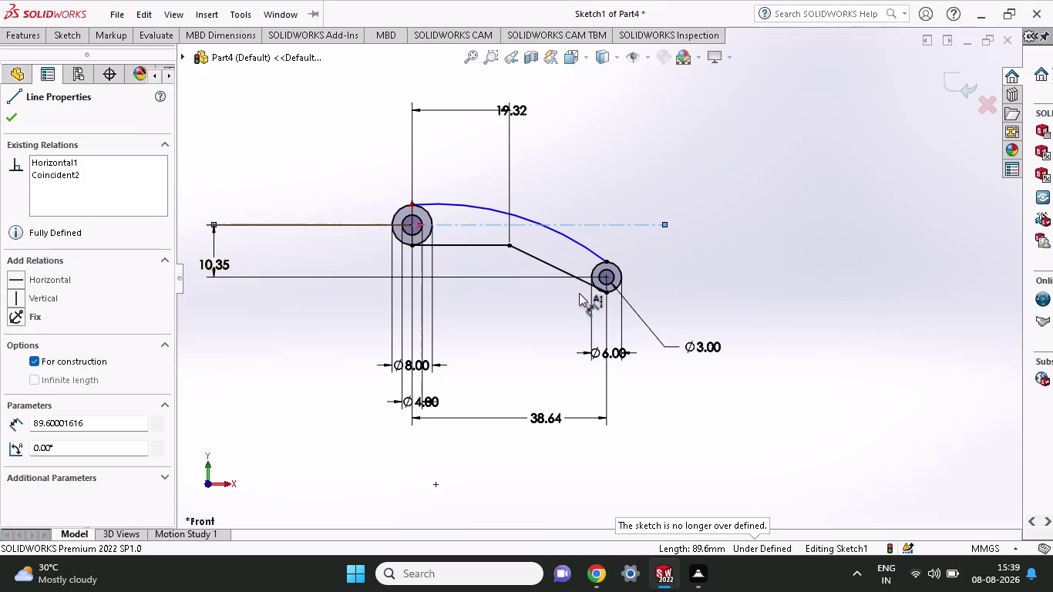
Try a vertical distance and a 154.18° angle dimension, rejecting both as over-defining.
click(608, 293)
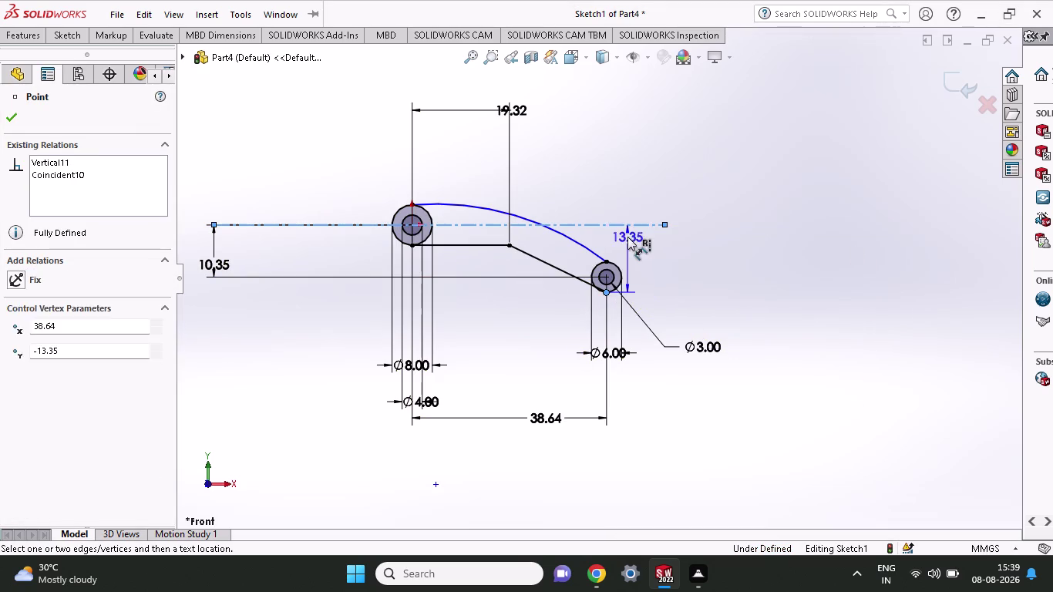
click(630, 225)
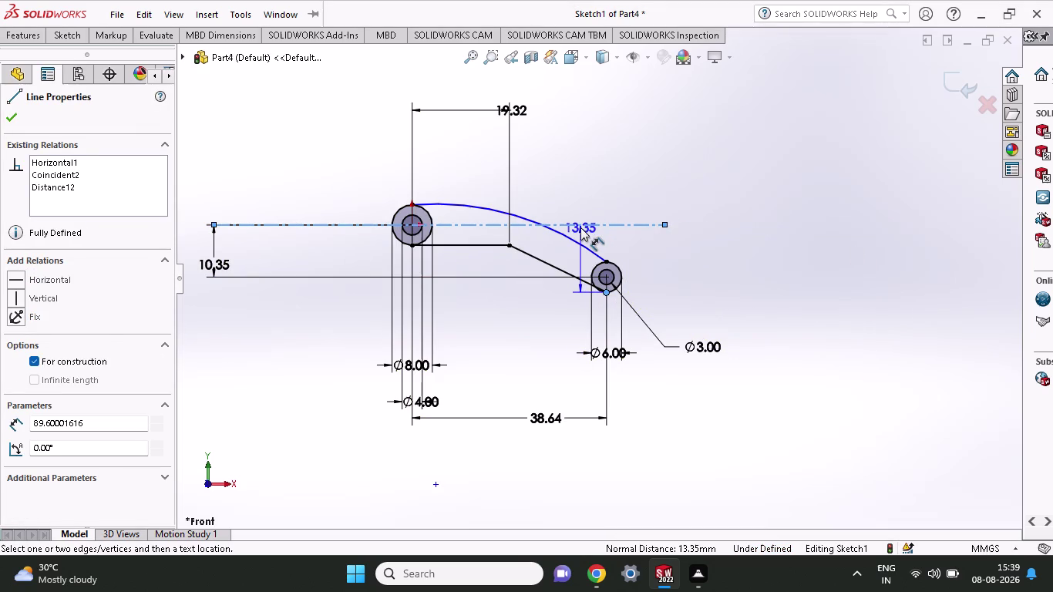
click(578, 223)
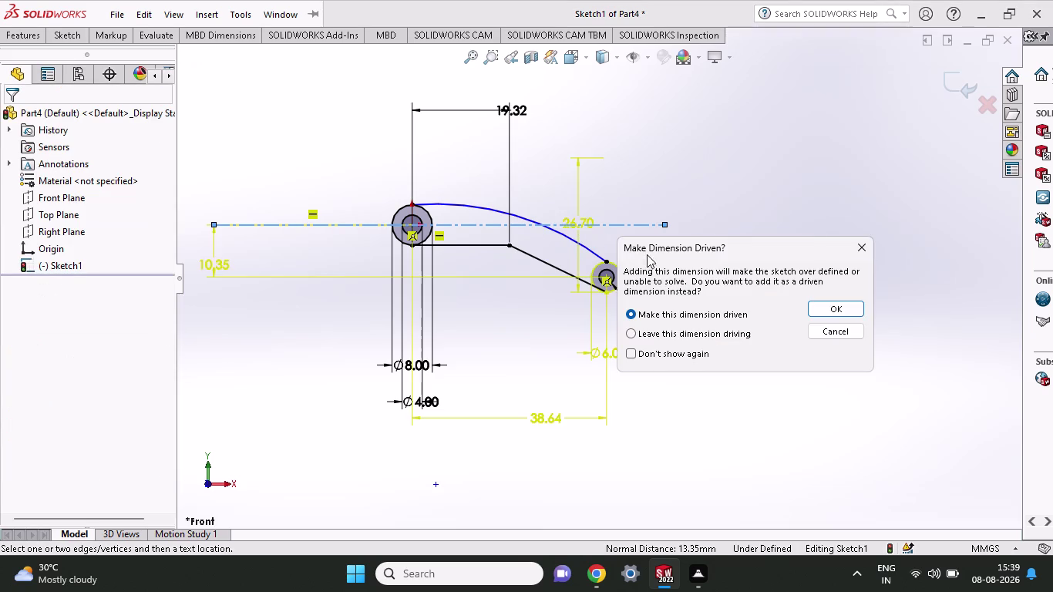
click(860, 231)
click(859, 240)
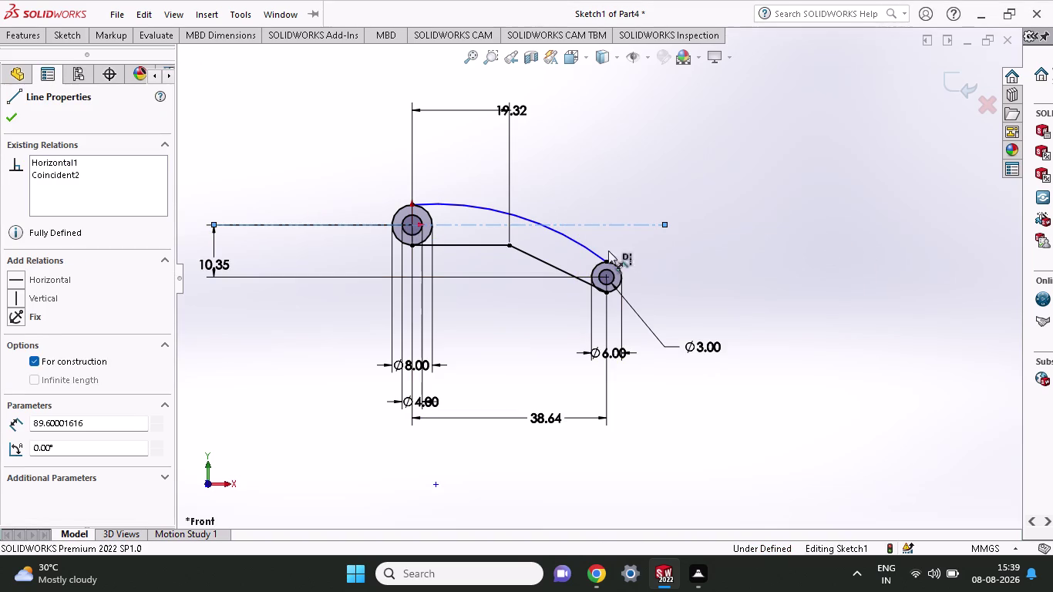
click(532, 255)
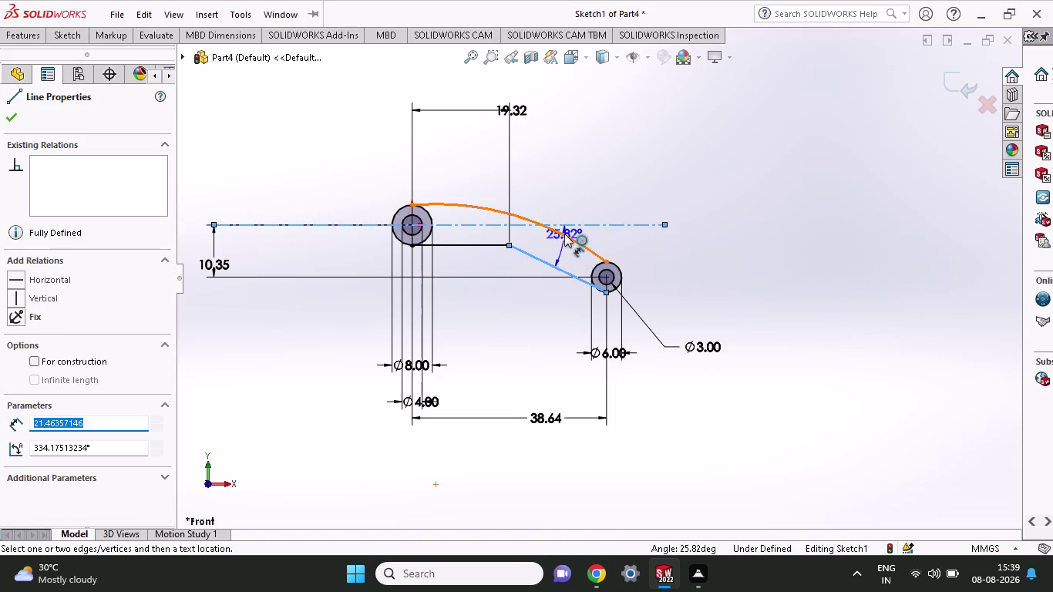
click(811, 306)
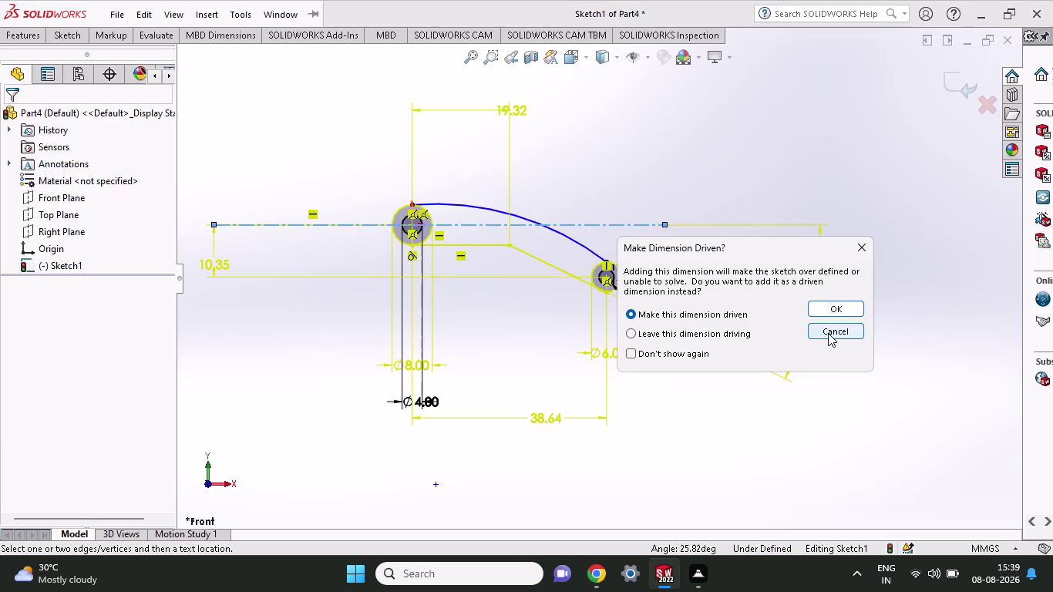
click(855, 242)
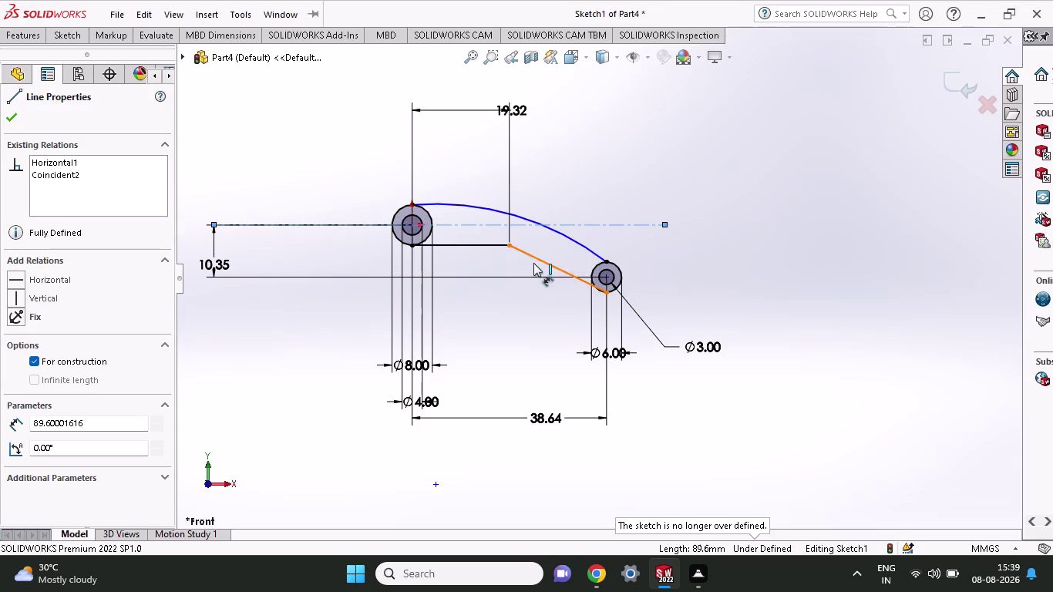
click(545, 259)
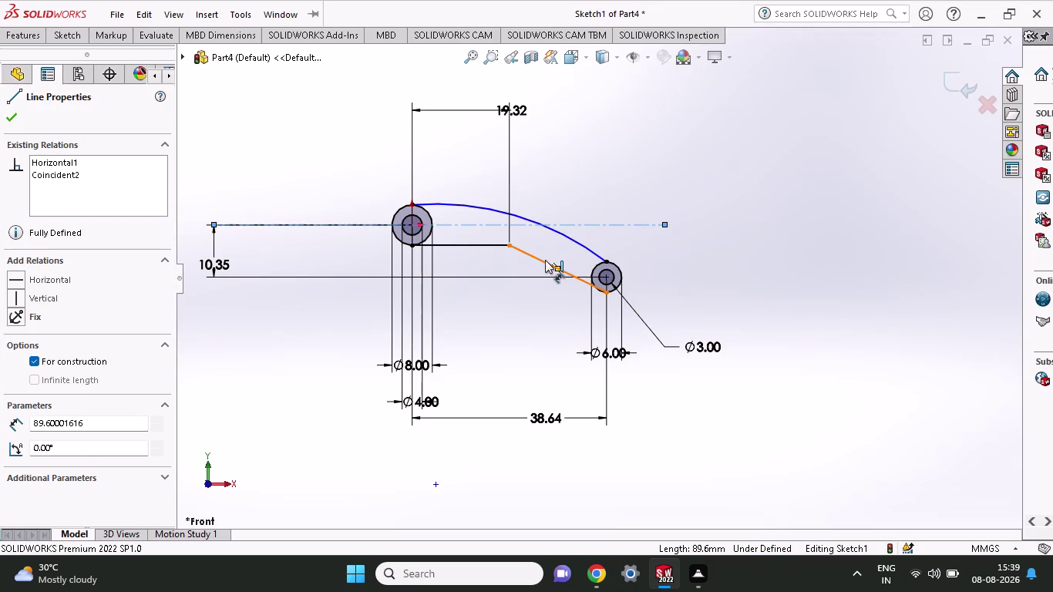
click(333, 139)
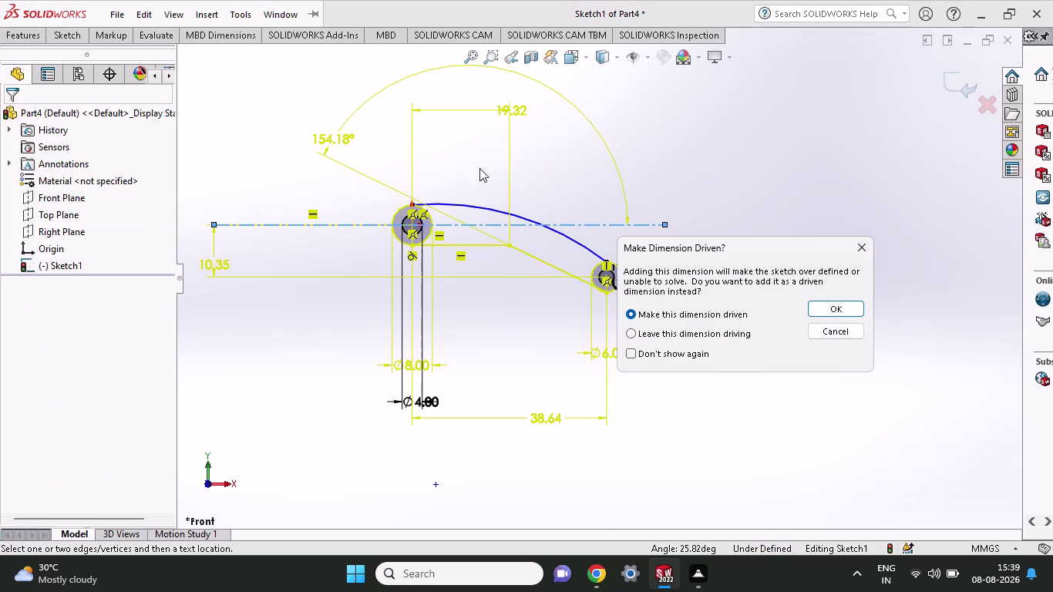
click(861, 250)
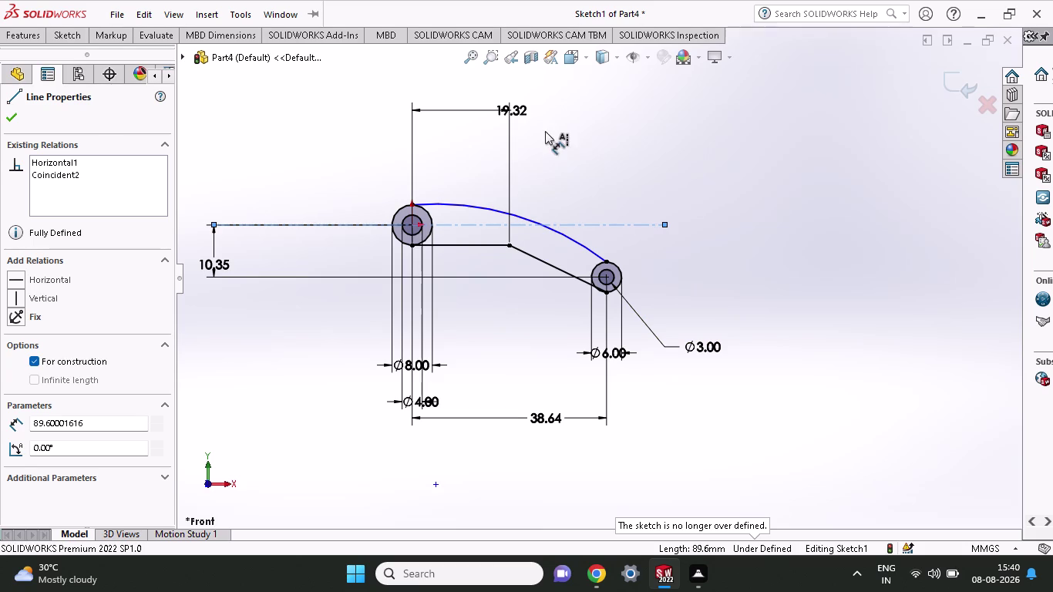
scroll(down, 3)
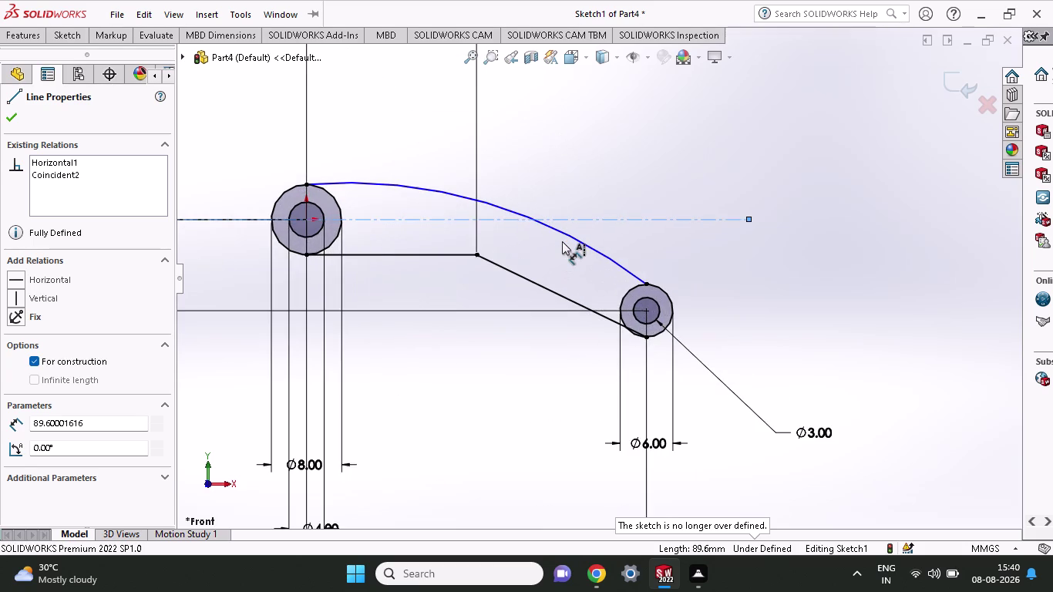
Zoom near the small circle and activate Trim Entities with Power trim.
scroll(down, 3)
scroll(down, 3)
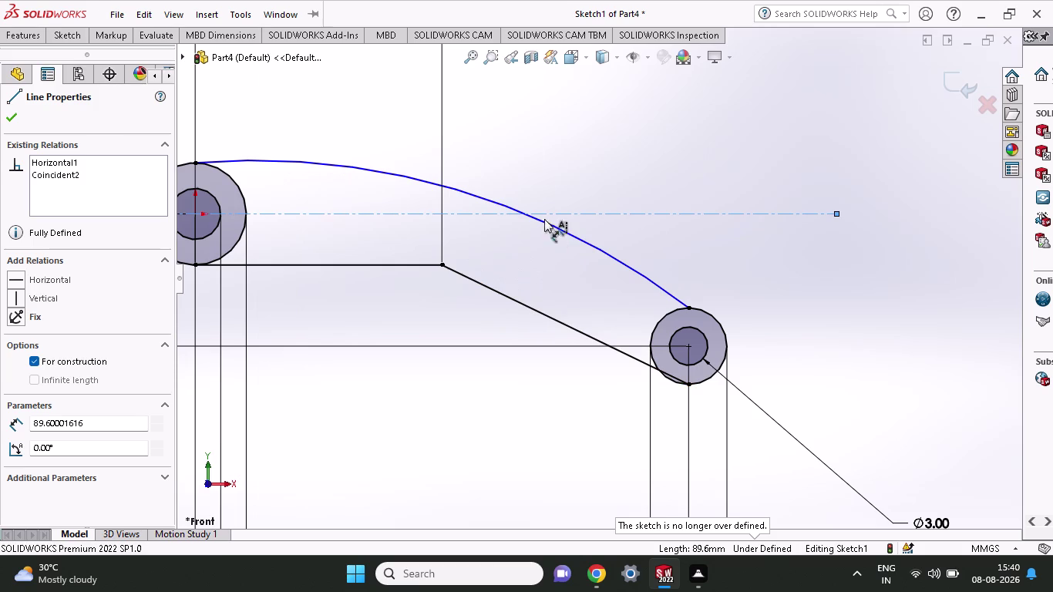
click(56, 38)
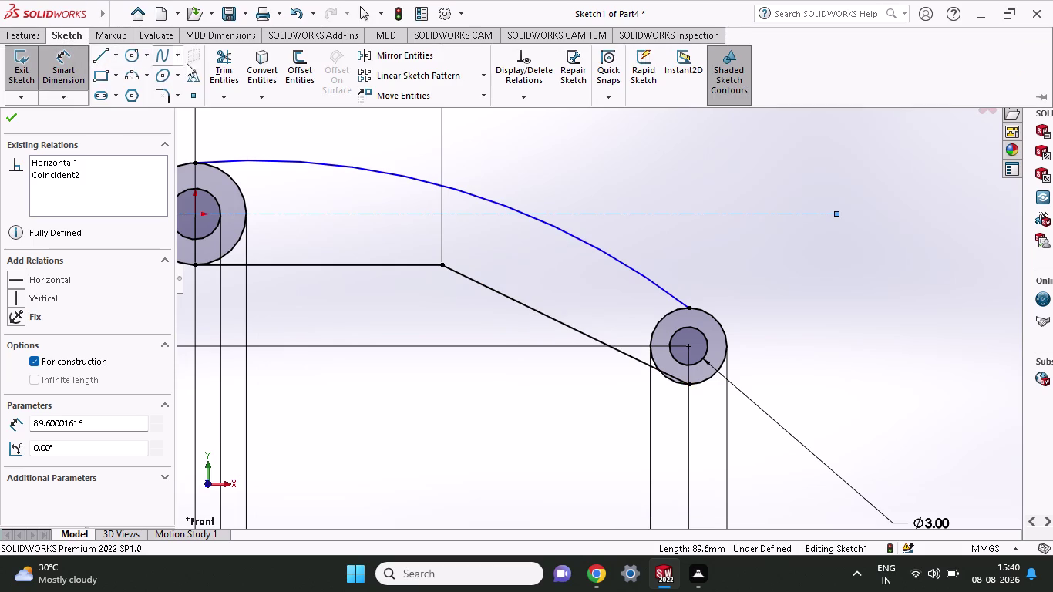
click(219, 61)
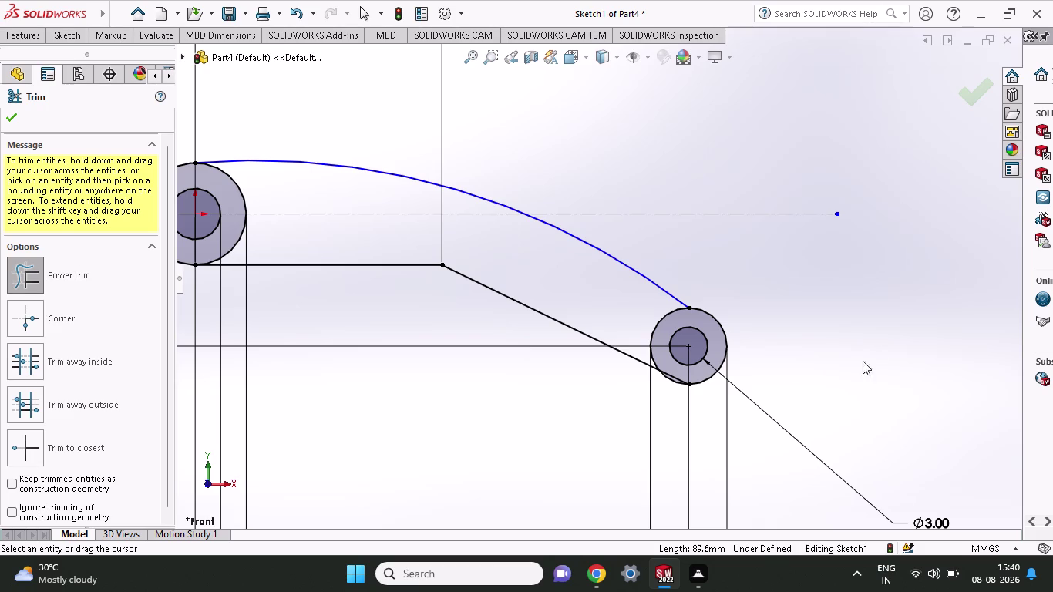
scroll(down, 3)
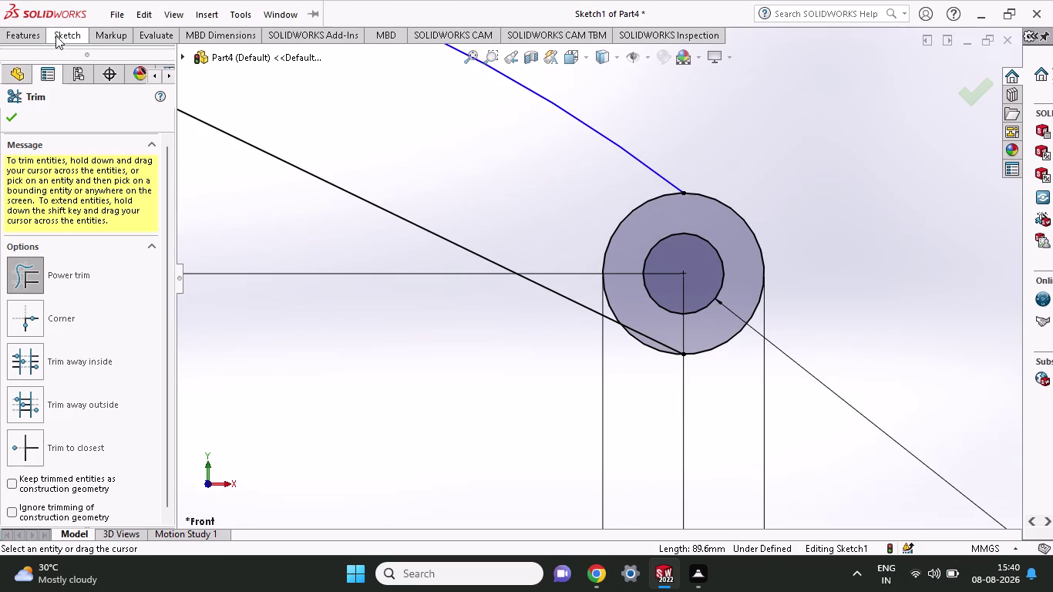
Power-trim portions of the right circle, undoing a wrong trim.
click(56, 37)
click(228, 55)
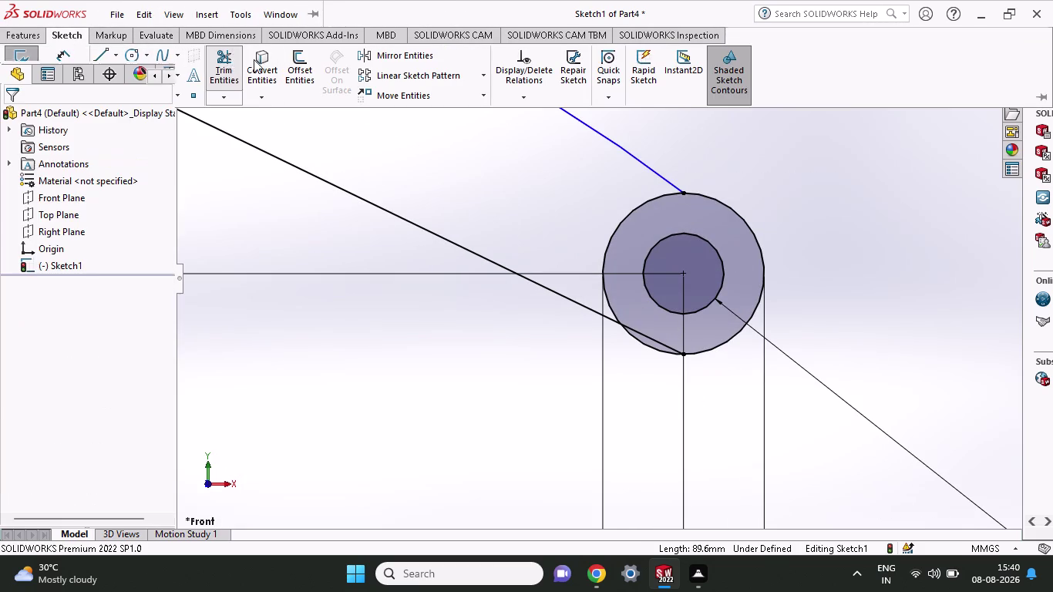
drag(639, 308, 652, 337)
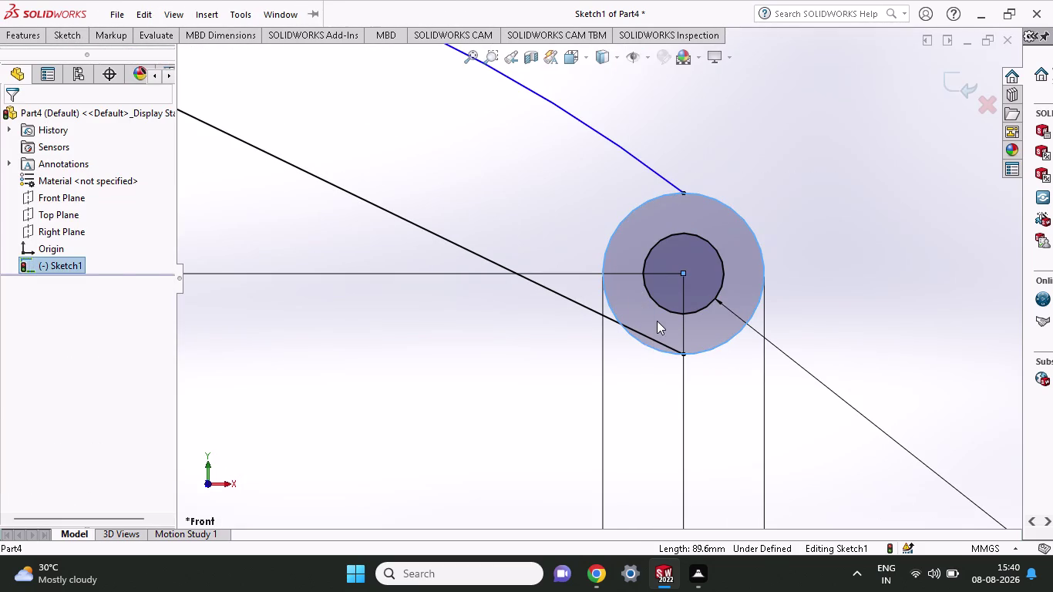
scroll(down, 3)
scroll(down, 3)
drag(621, 349, 620, 440)
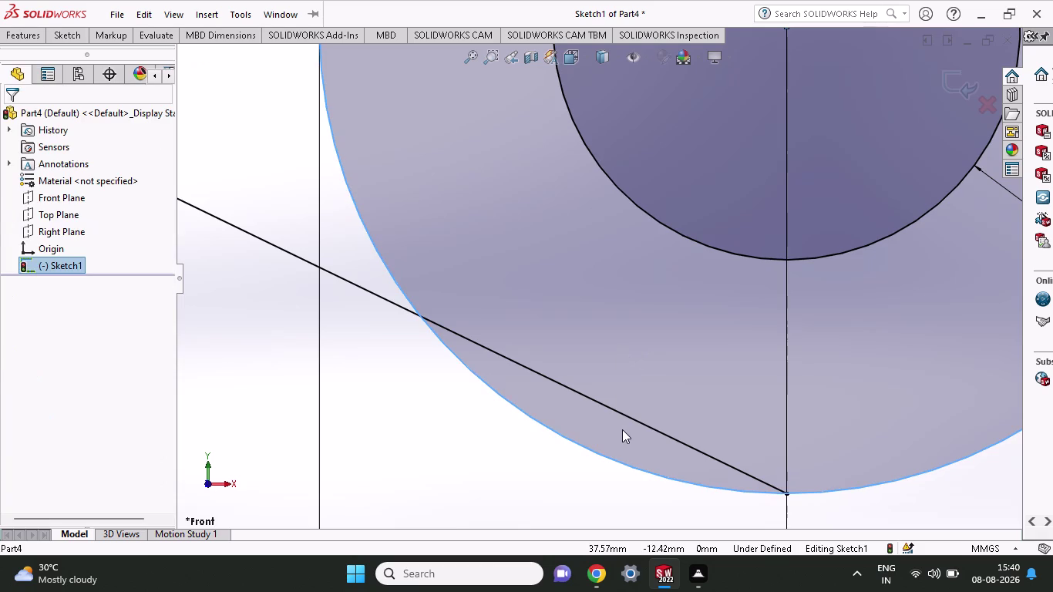
drag(623, 428, 613, 383)
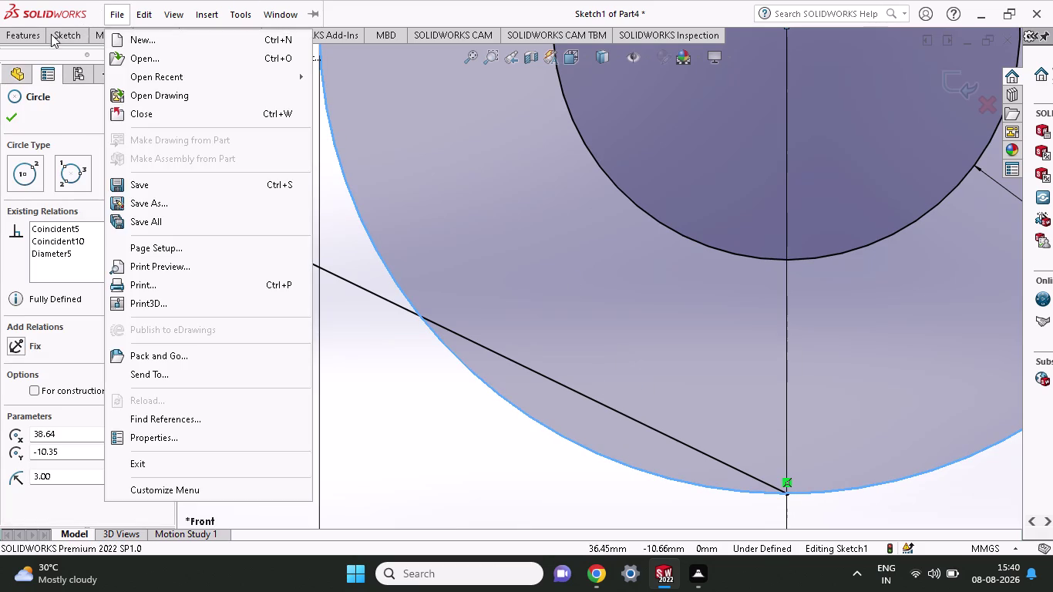
click(24, 34)
click(65, 29)
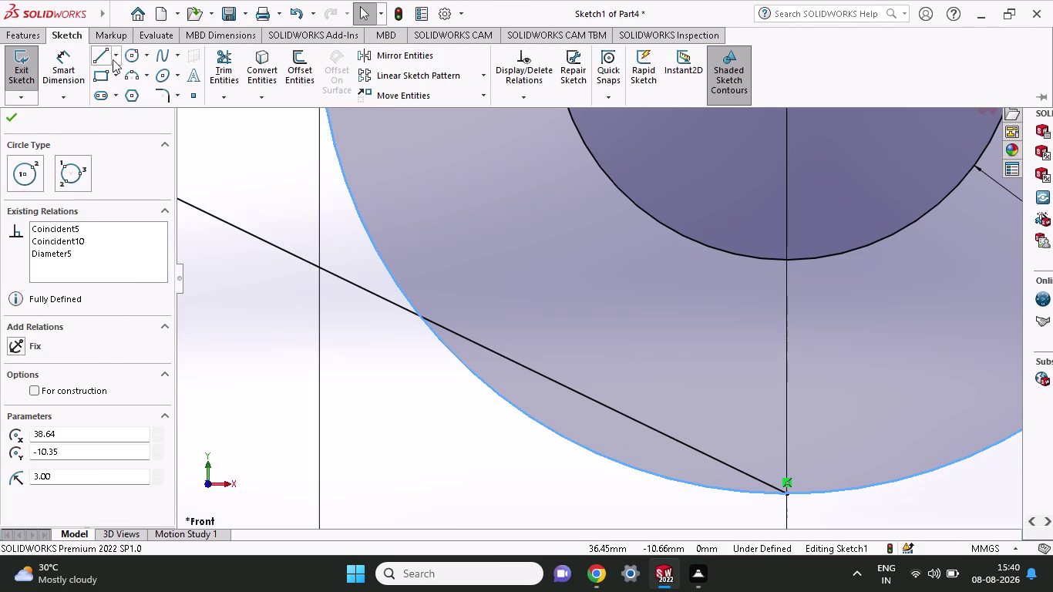
click(226, 72)
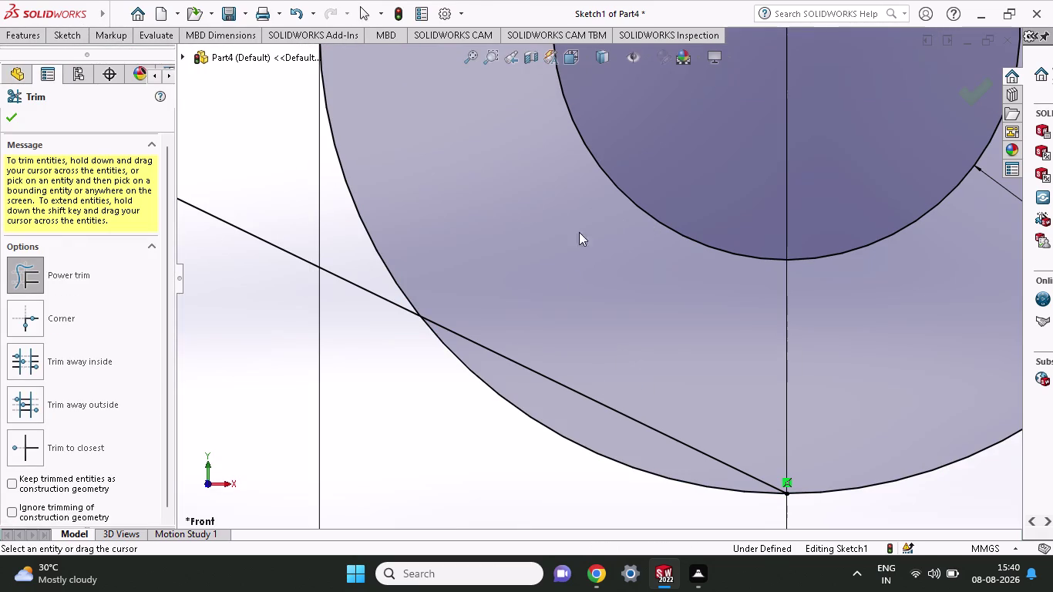
drag(557, 345, 551, 433)
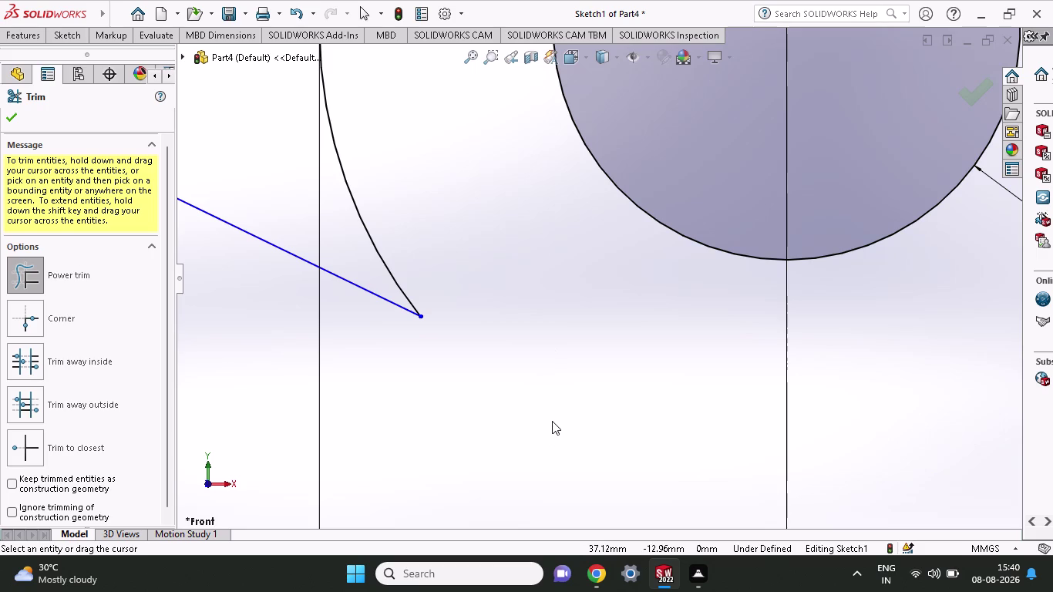
key(ctrl+z)
drag(555, 336, 575, 398)
drag(579, 399, 570, 354)
drag(626, 426, 617, 376)
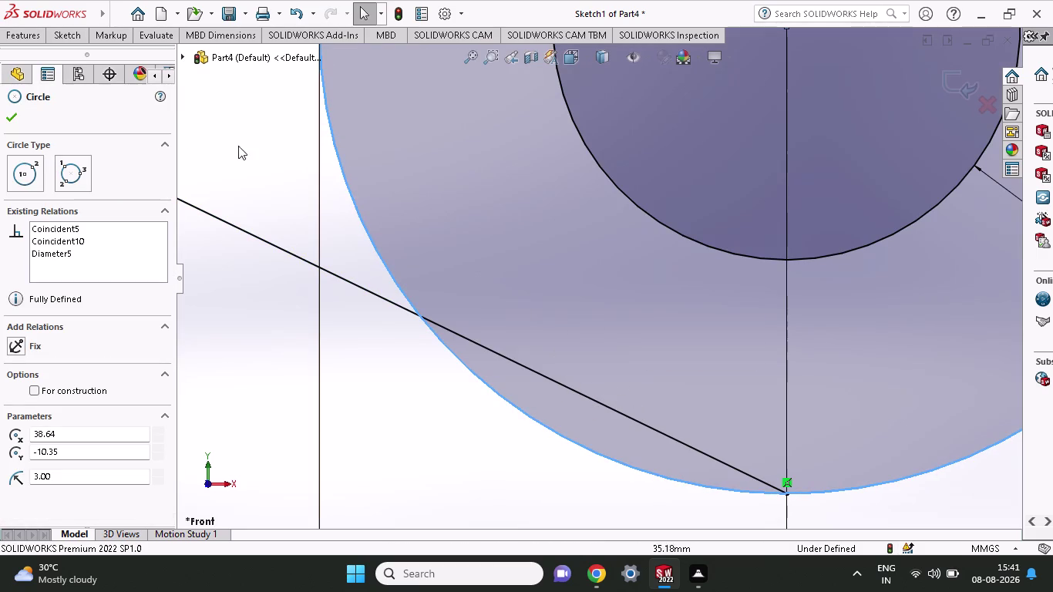
Trim the angled line's end inside the right circle and undo a left-circle trim.
click(67, 41)
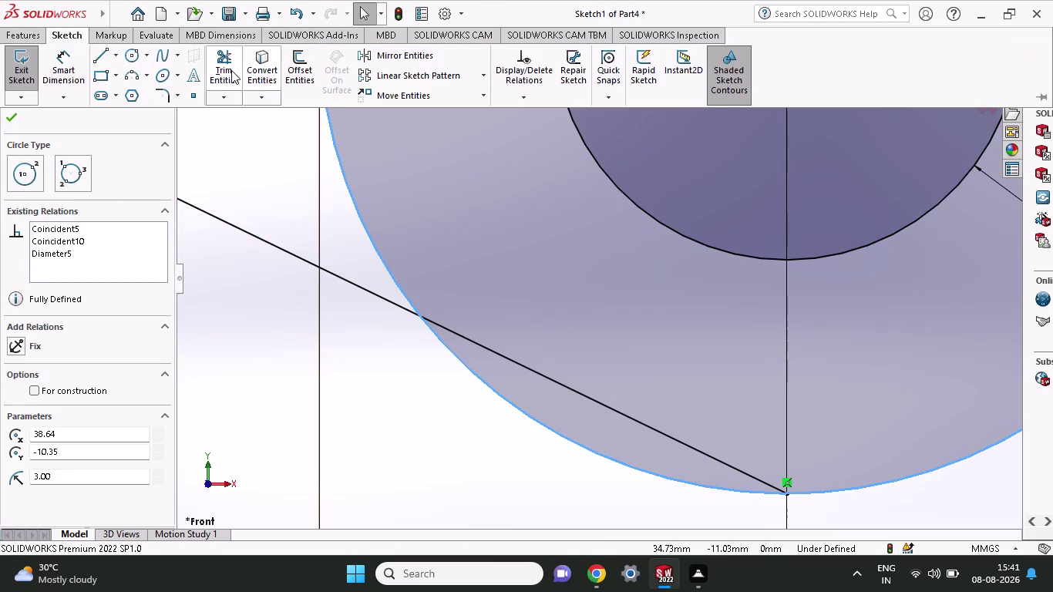
click(231, 71)
drag(697, 469, 697, 436)
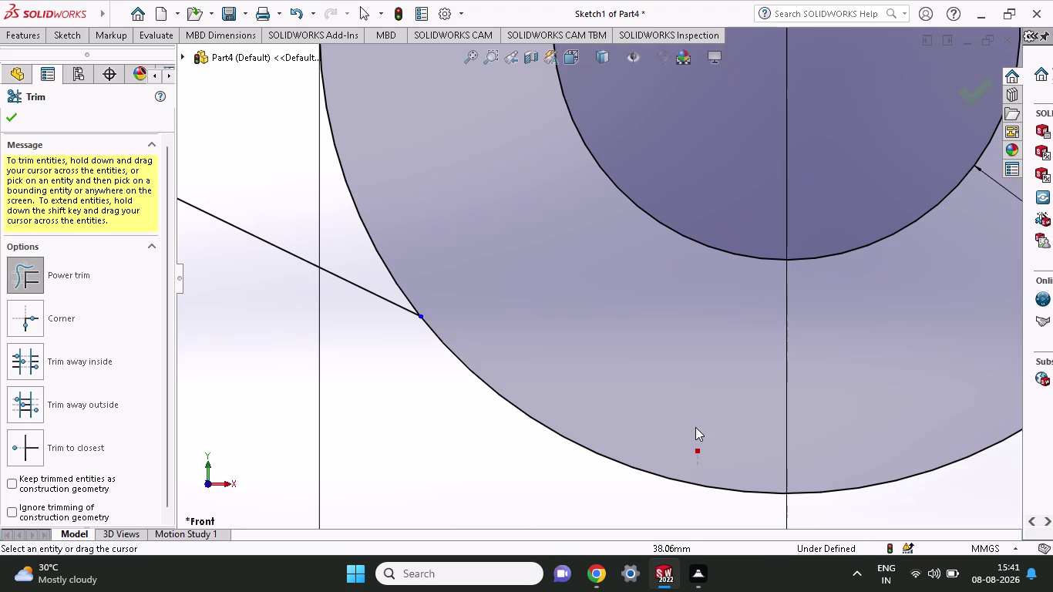
drag(697, 436, 696, 414)
scroll(up, 3)
scroll(up, 3)
scroll(up, 3)
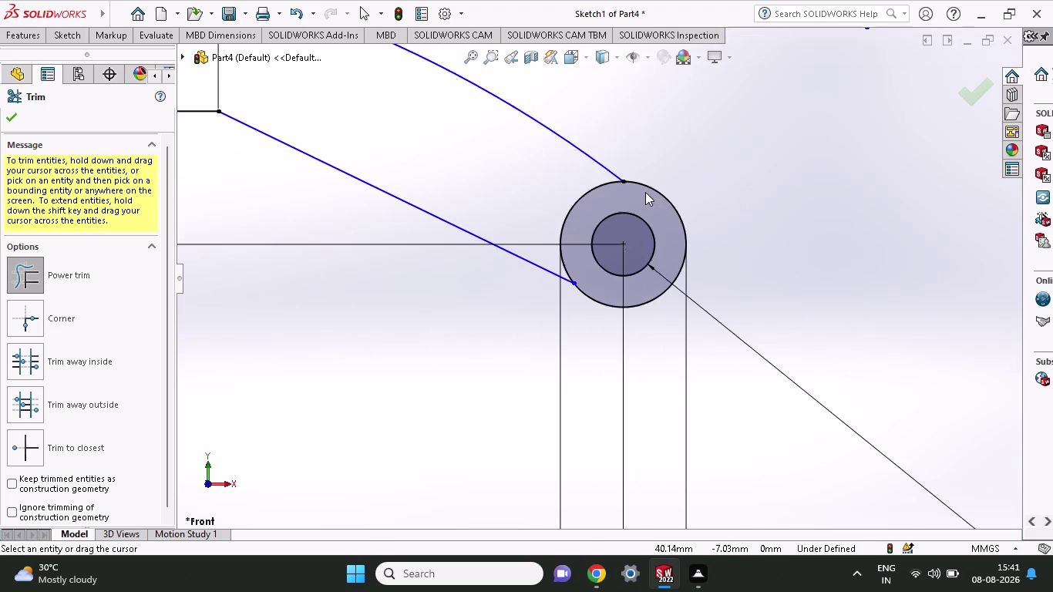
scroll(up, 3)
scroll(down, 3)
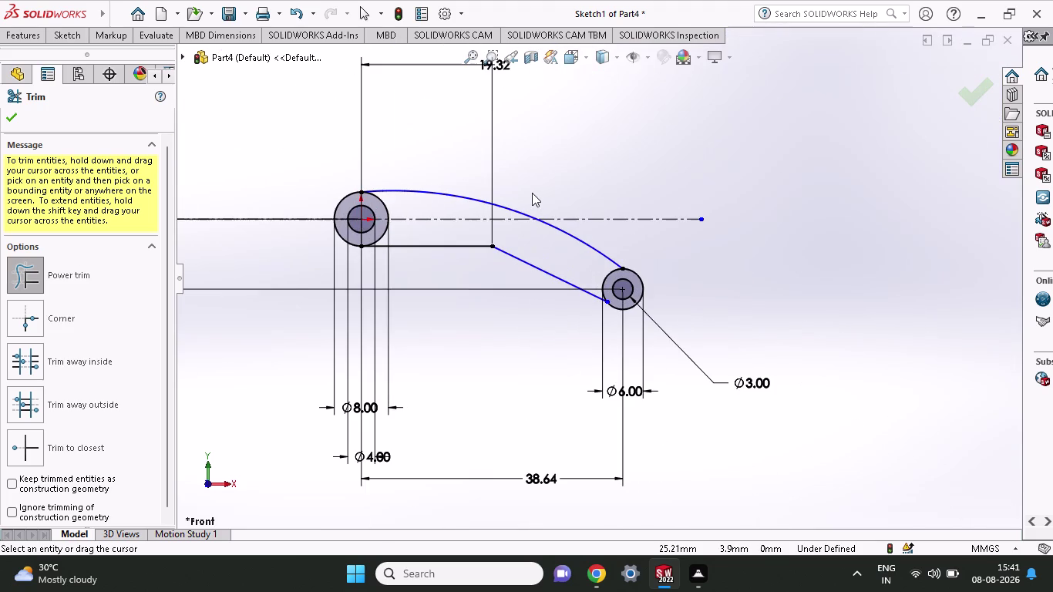
drag(431, 194, 382, 211)
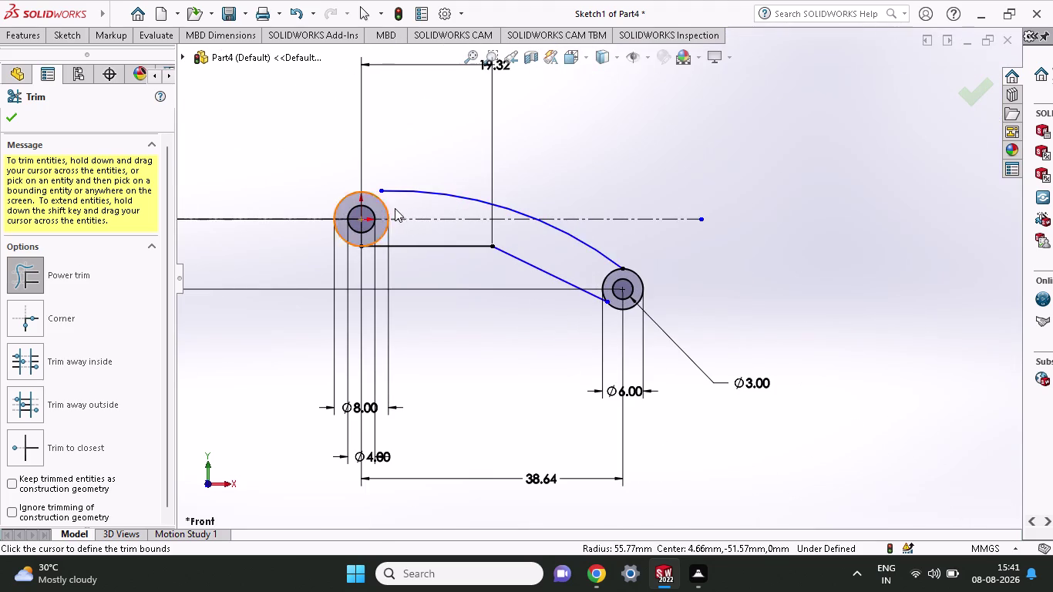
scroll(down, 3)
key(ctrl+z)
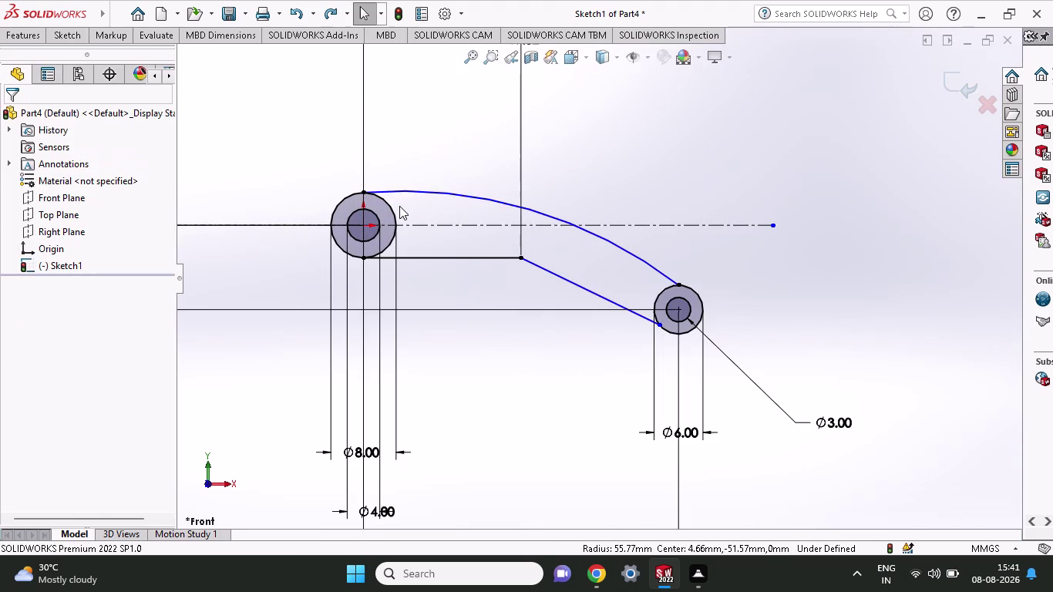
Trim the inner sides of both circles to close the lever outline.
click(77, 41)
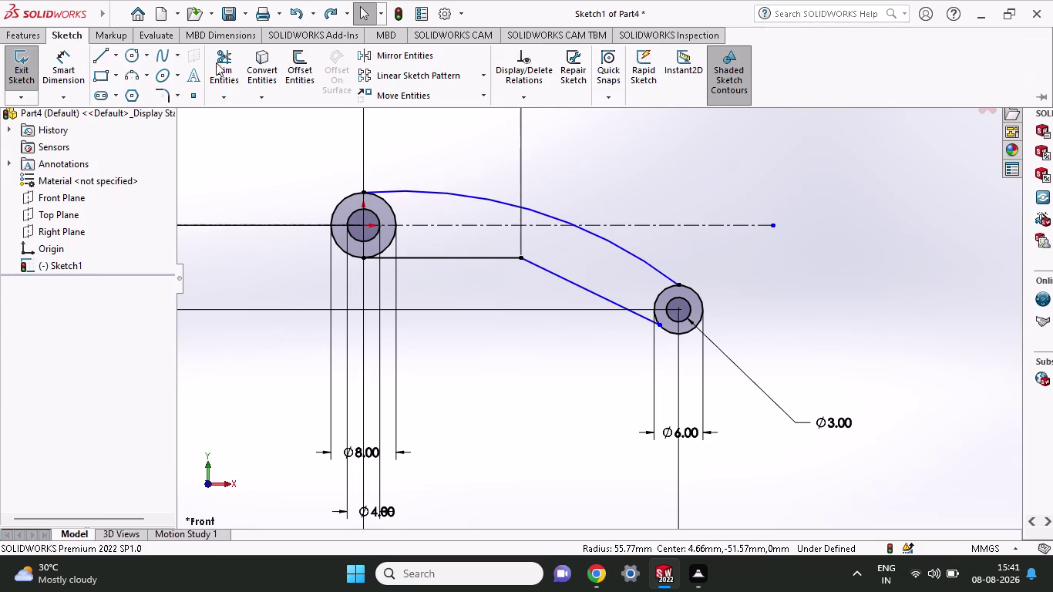
click(227, 64)
drag(425, 211, 418, 210)
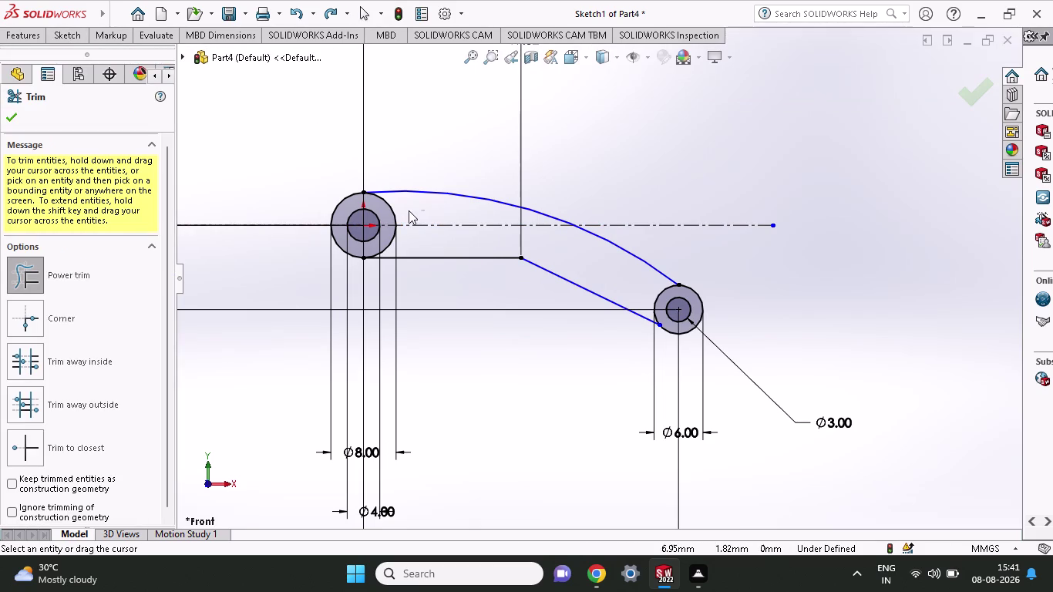
drag(417, 210, 392, 215)
drag(424, 239, 407, 239)
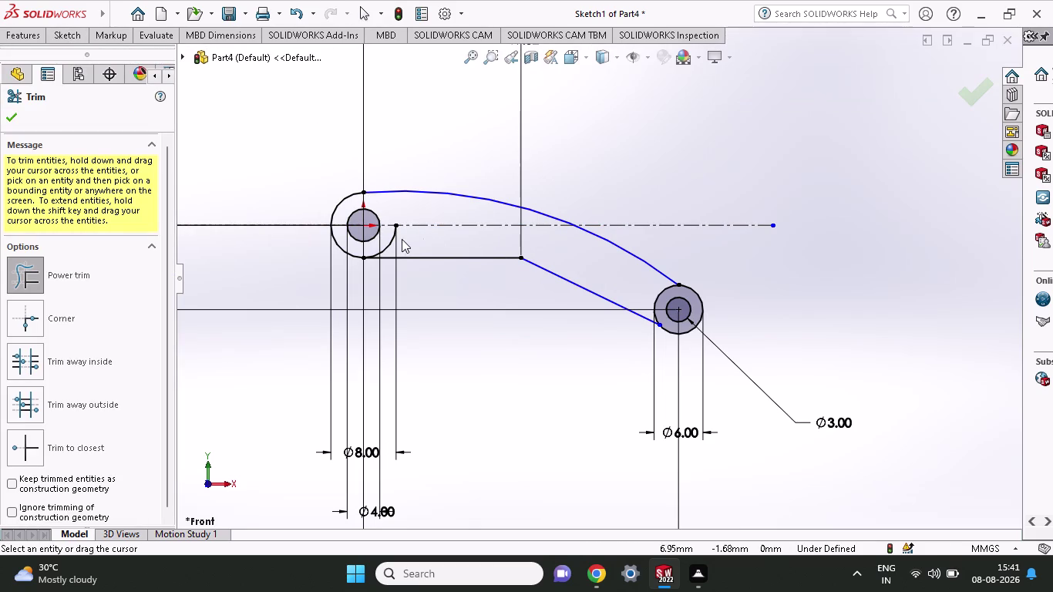
drag(407, 239, 390, 239)
drag(624, 259, 663, 290)
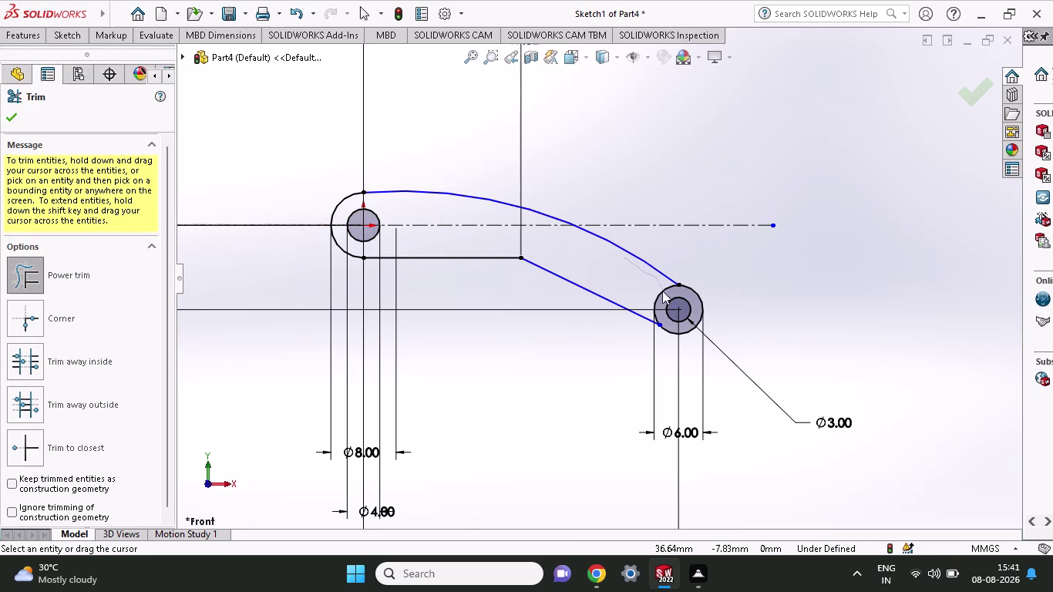
drag(662, 290, 663, 298)
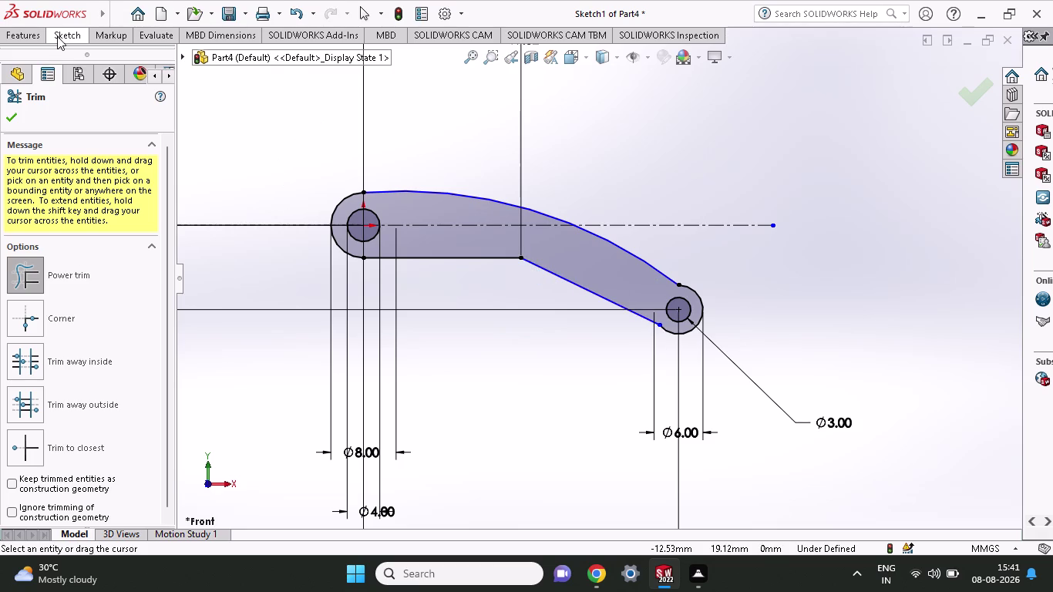
click(57, 36)
Add a 12 mm sketch fillet at the horizontal-to-slanted line corner.
click(176, 95)
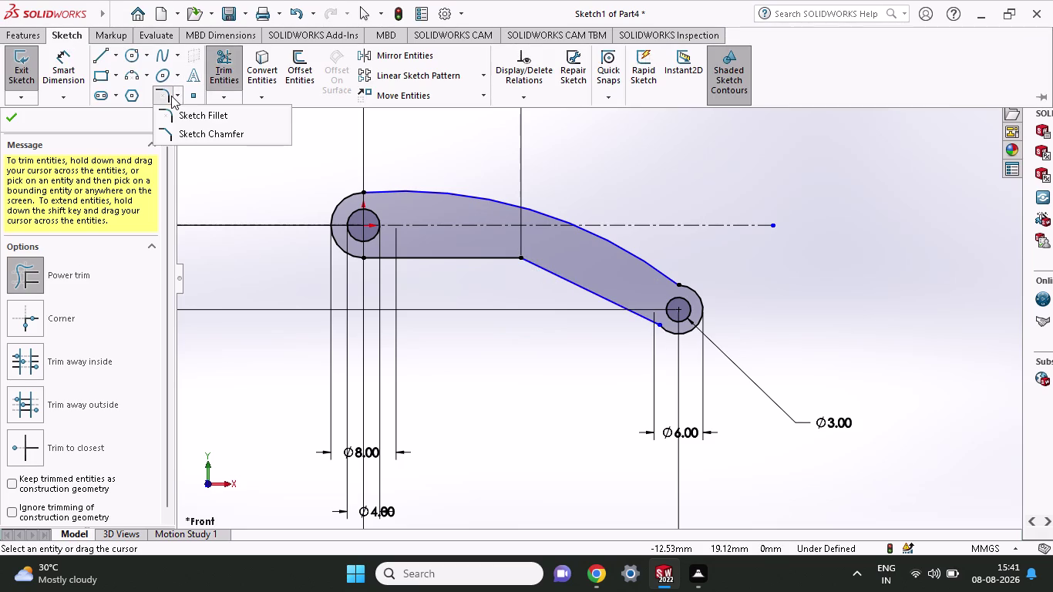
click(173, 109)
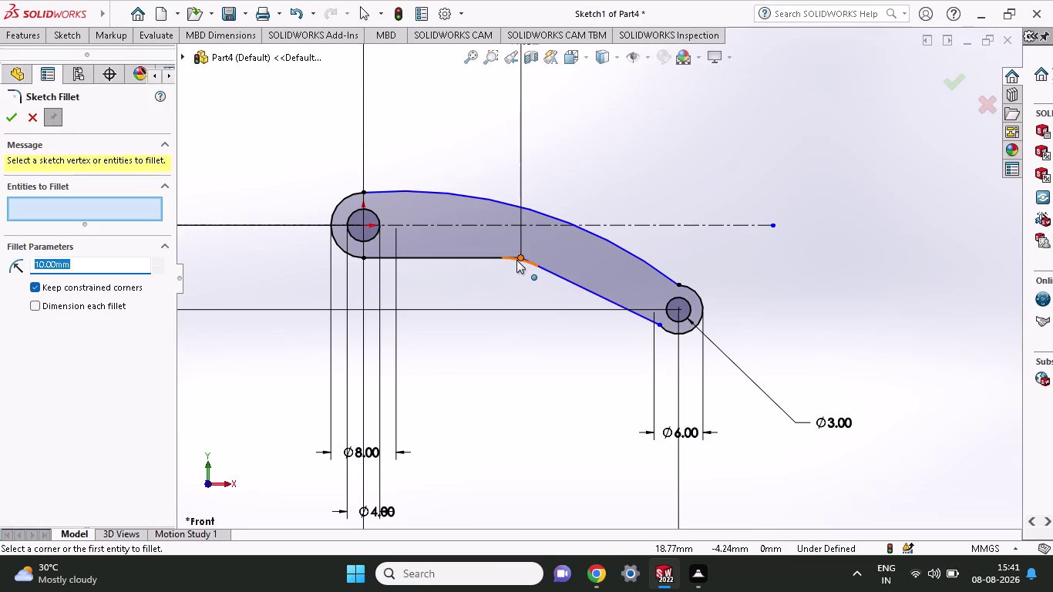
click(518, 255)
drag(125, 270, 44, 272)
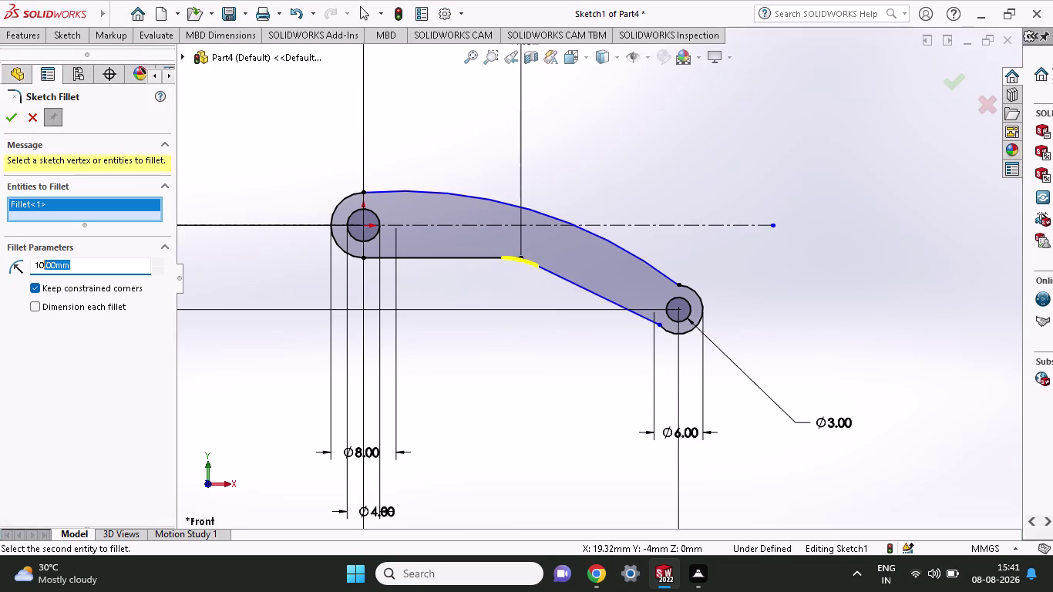
drag(44, 272, 0, 275)
text(12)
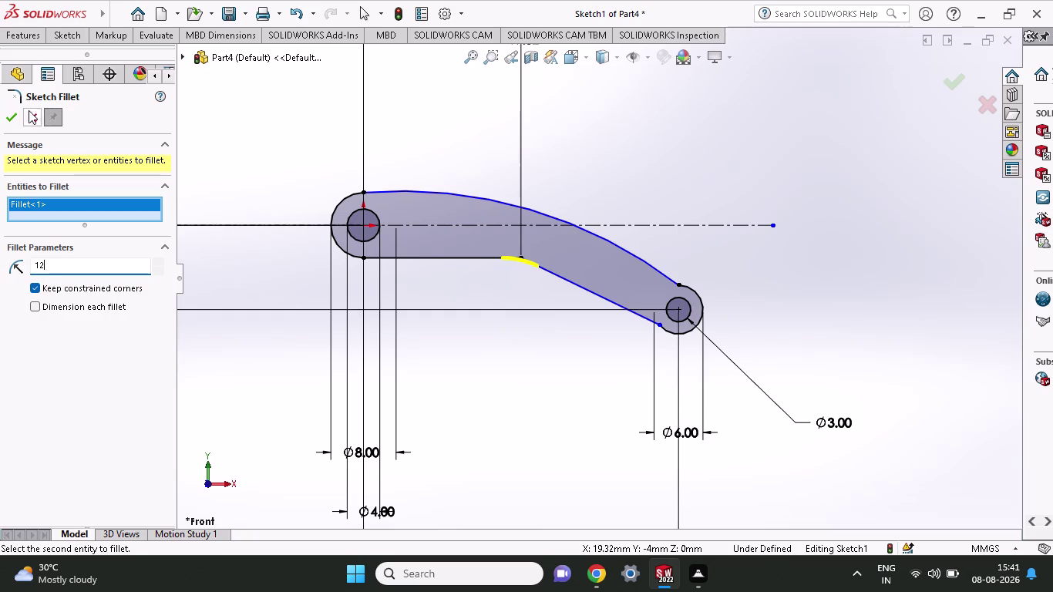
click(8, 121)
click(9, 121)
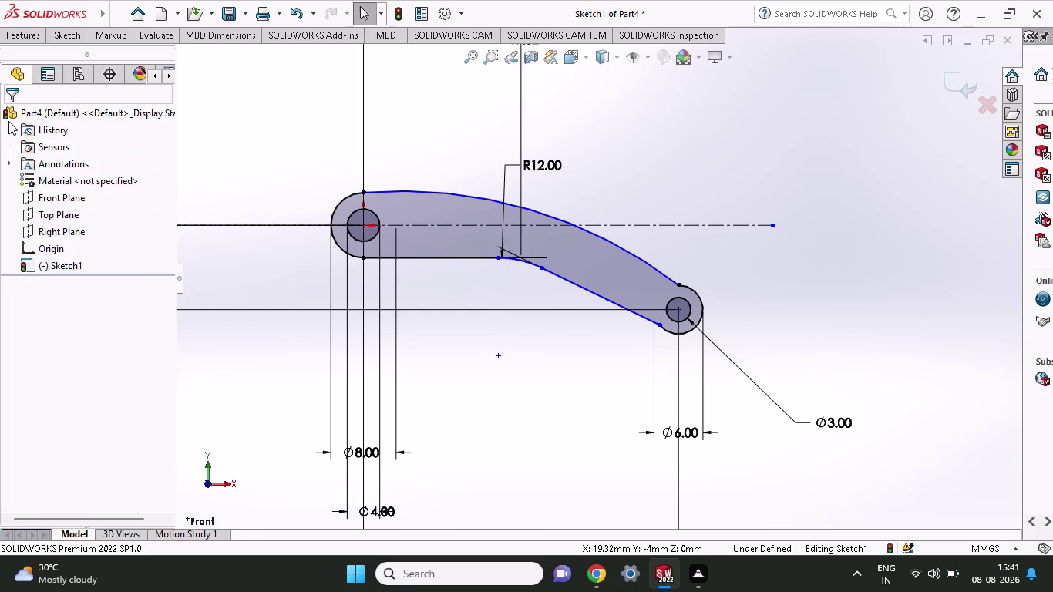
scroll(down, 3)
scroll(up, 3)
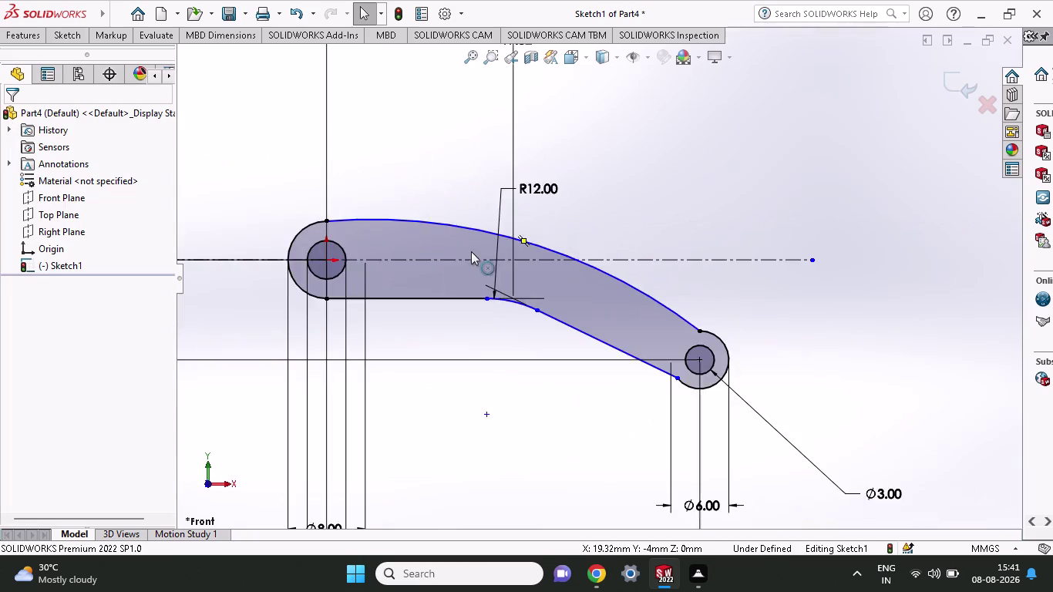
scroll(up, 3)
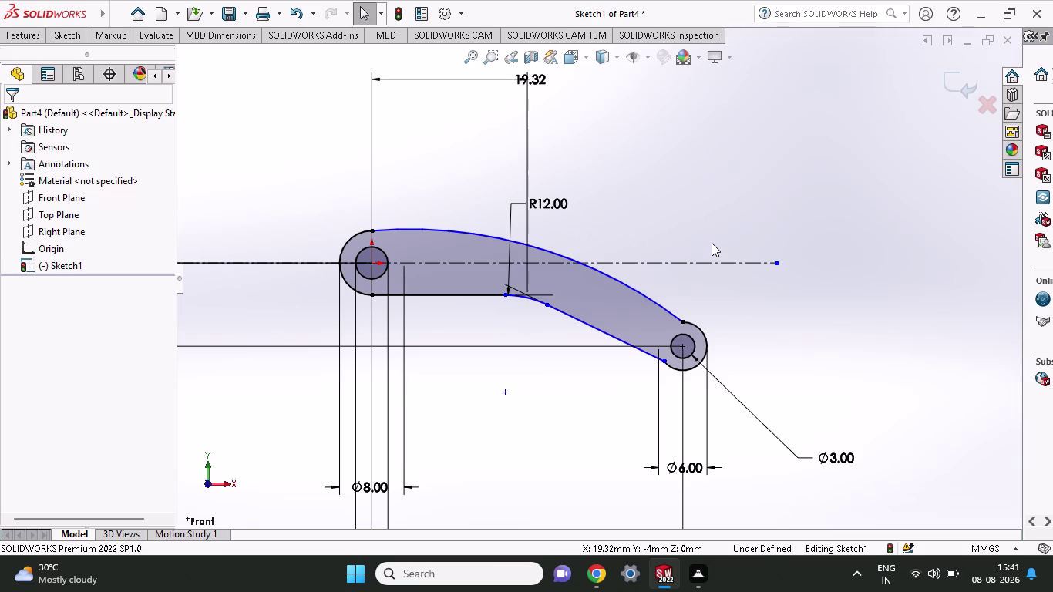
click(78, 34)
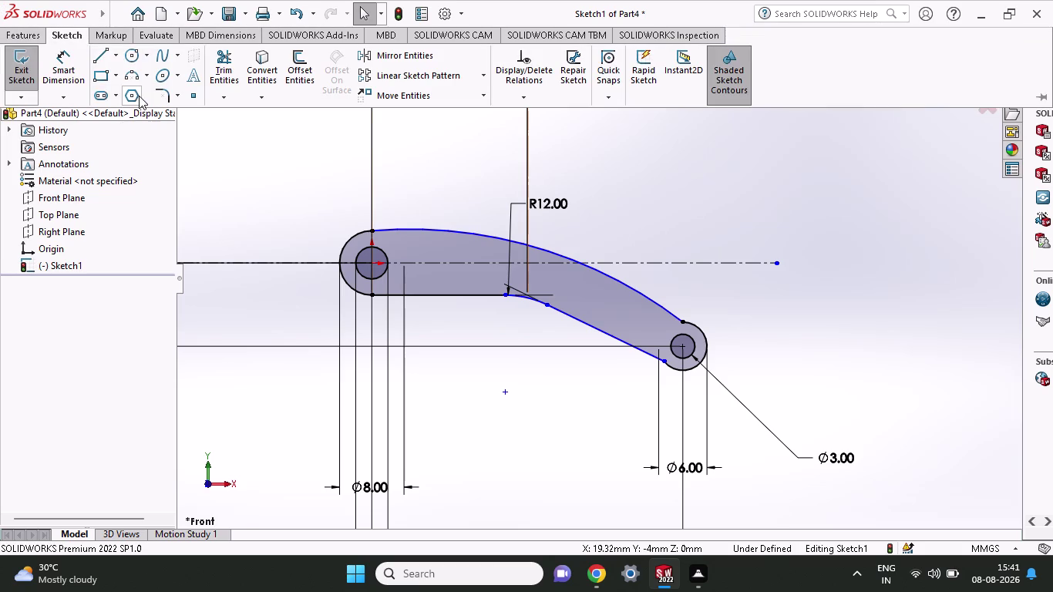
click(66, 59)
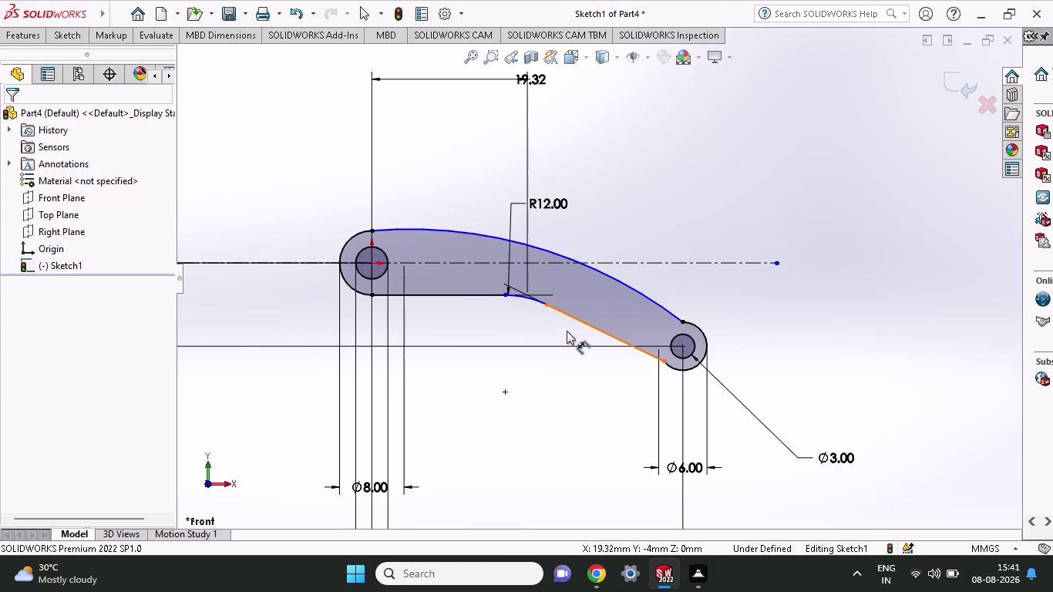
click(590, 324)
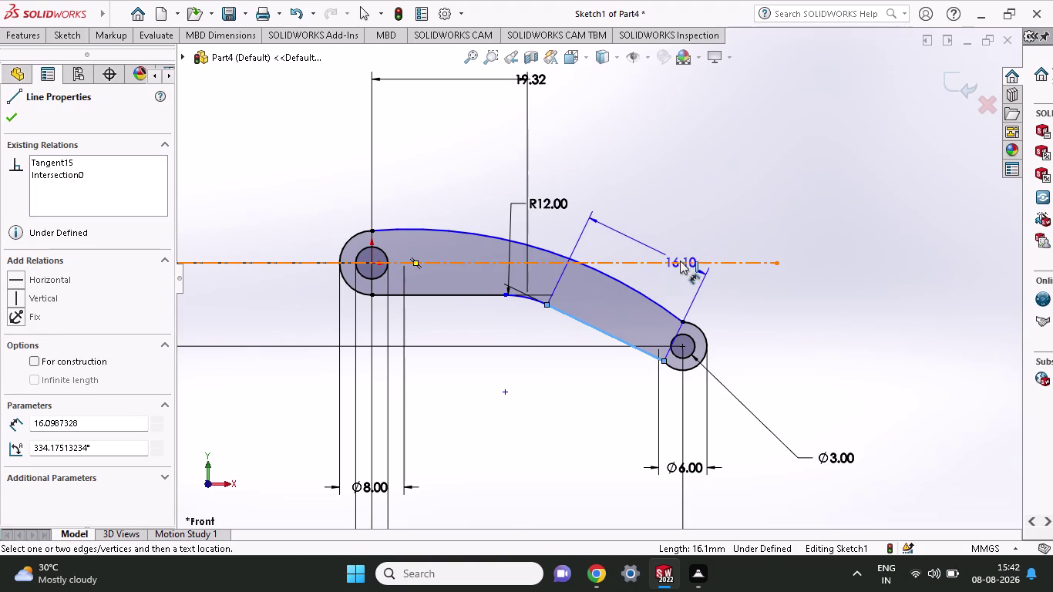
click(678, 260)
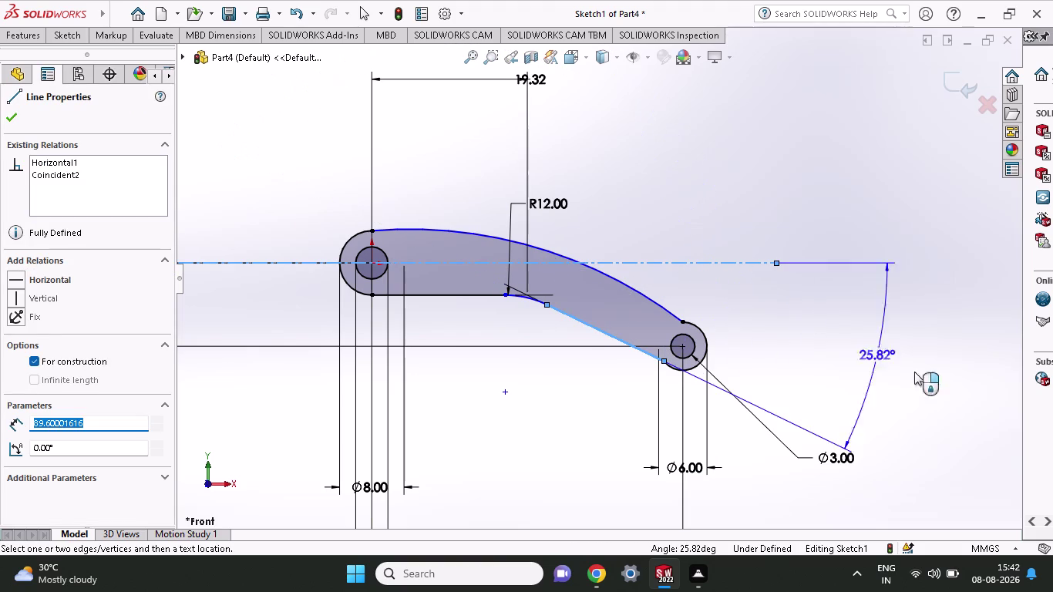
click(937, 386)
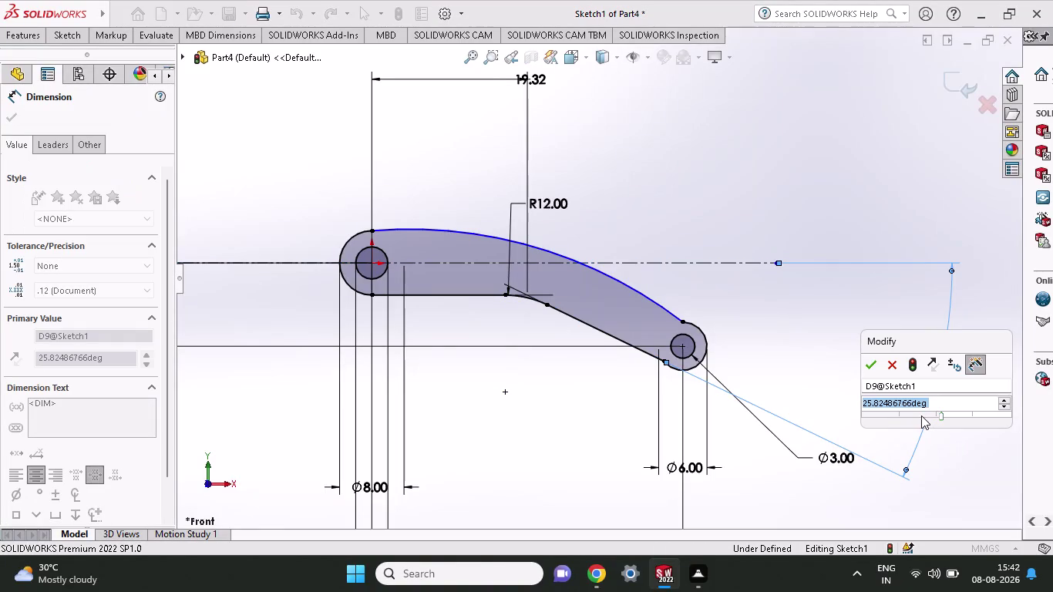
text(35)
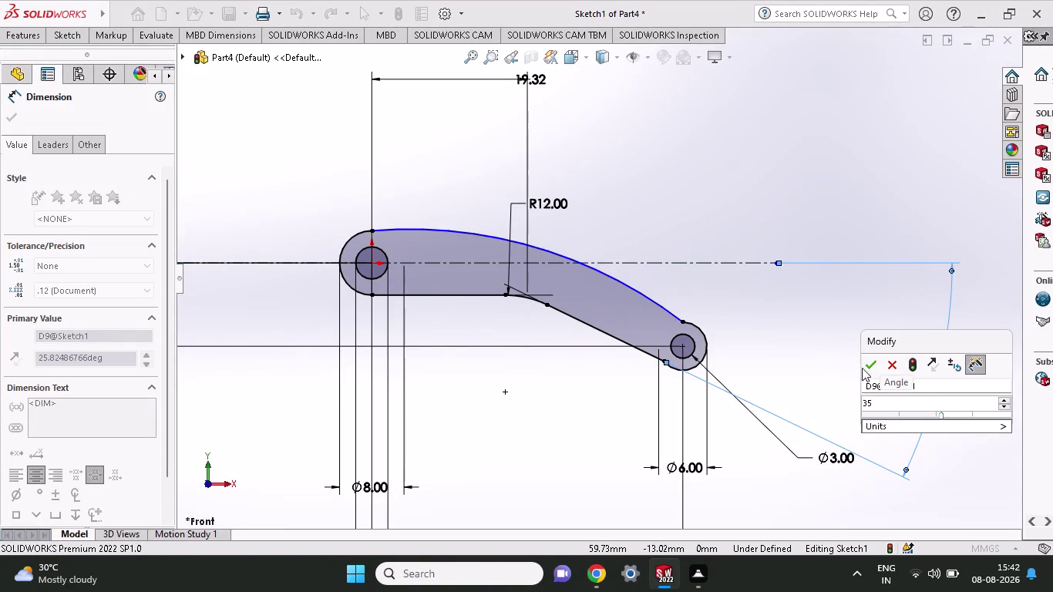
click(872, 367)
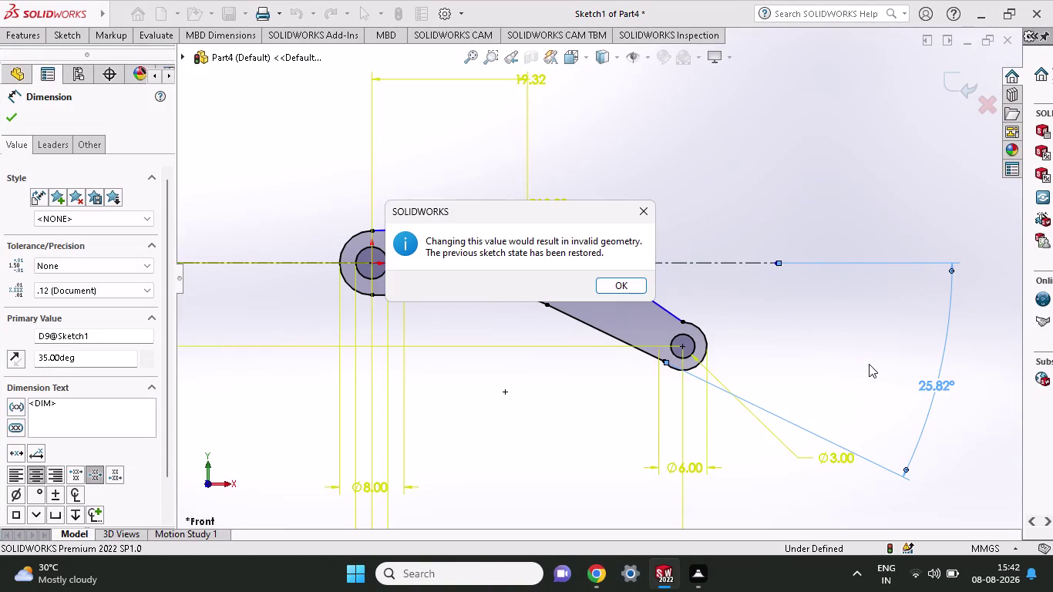
click(621, 280)
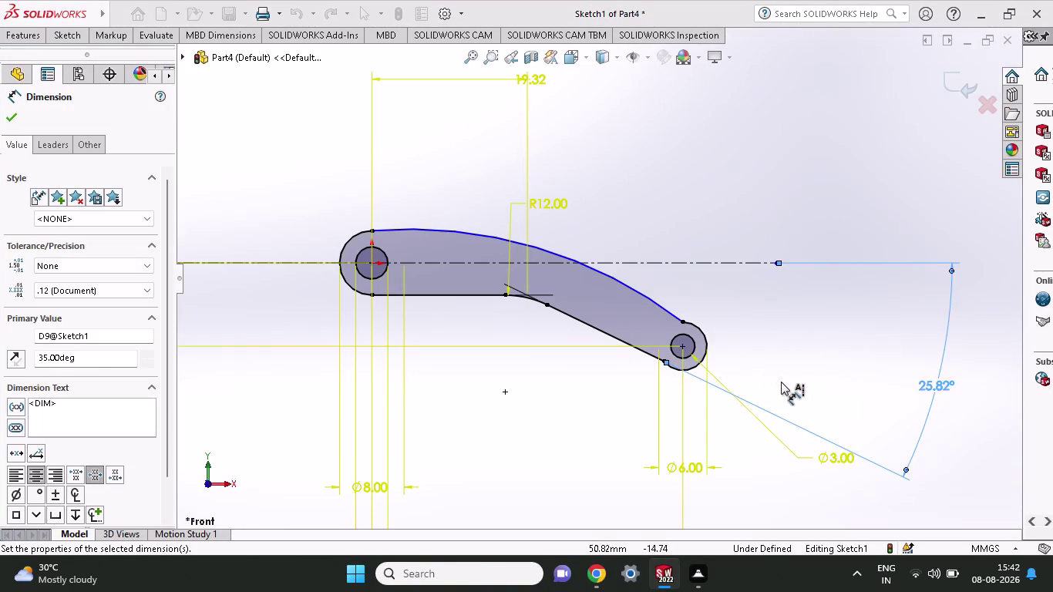
double_click(932, 380)
text(35)
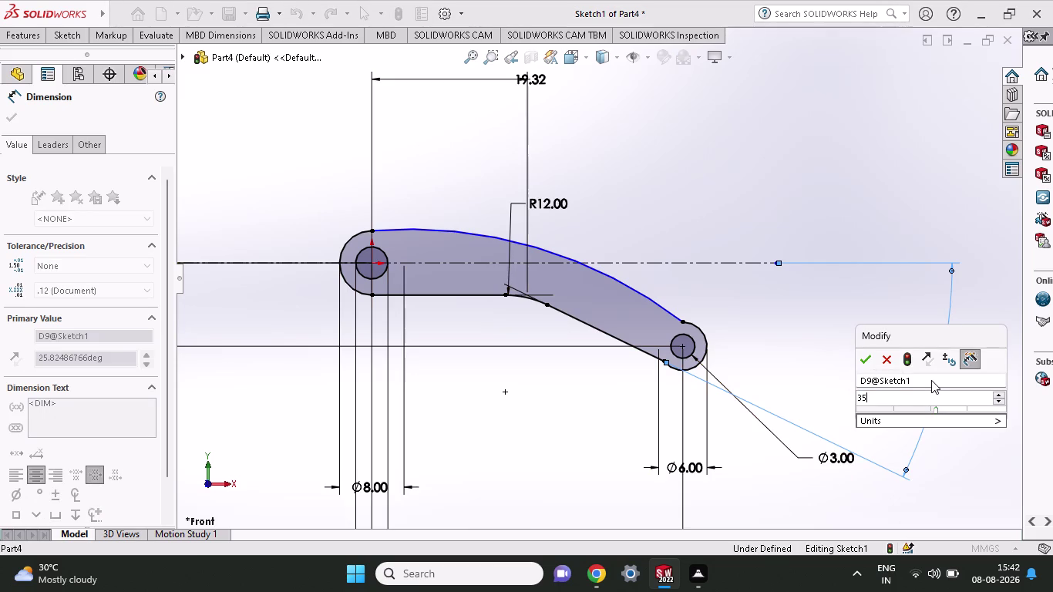
click(865, 356)
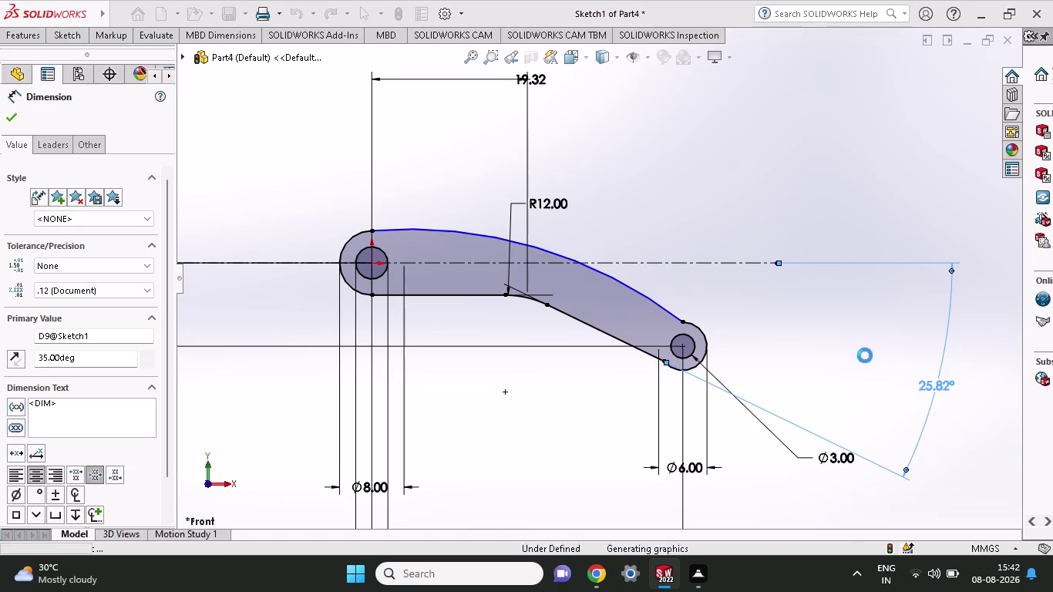
click(629, 294)
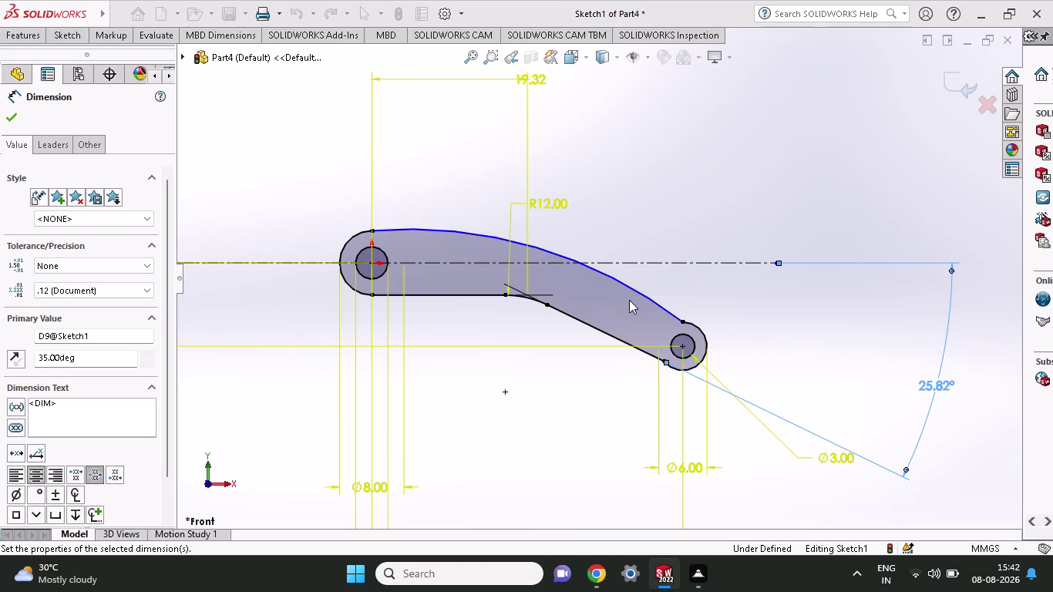
key(ctrl+z)
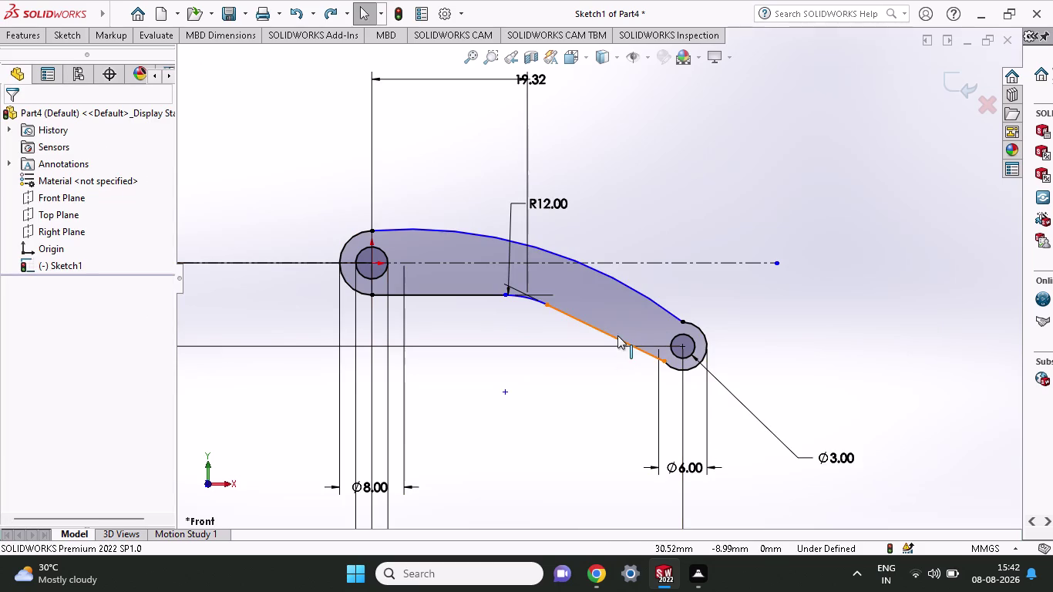
click(69, 33)
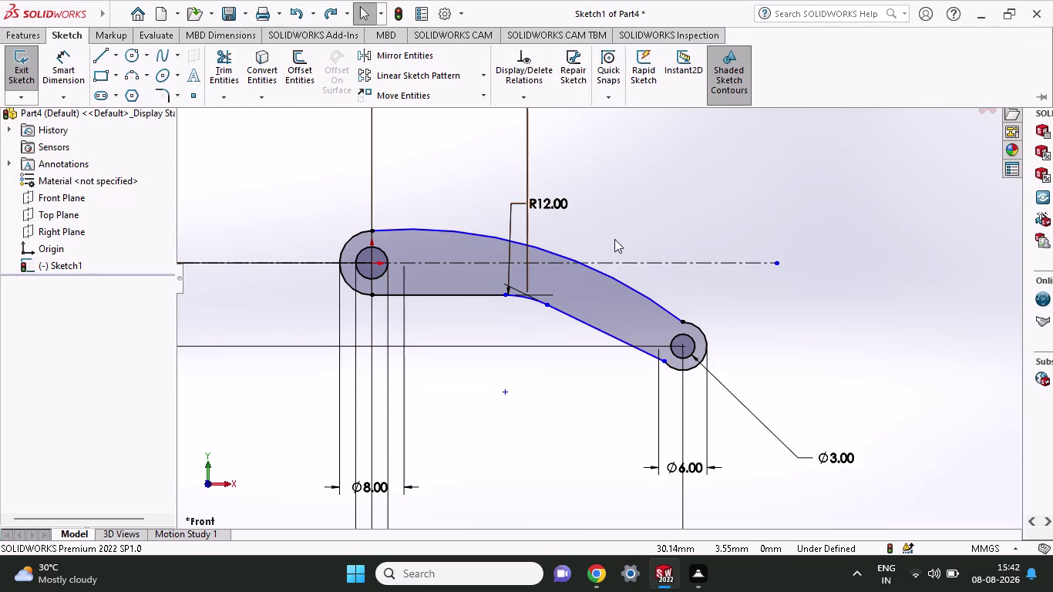
scroll(down, 3)
scroll(up, 3)
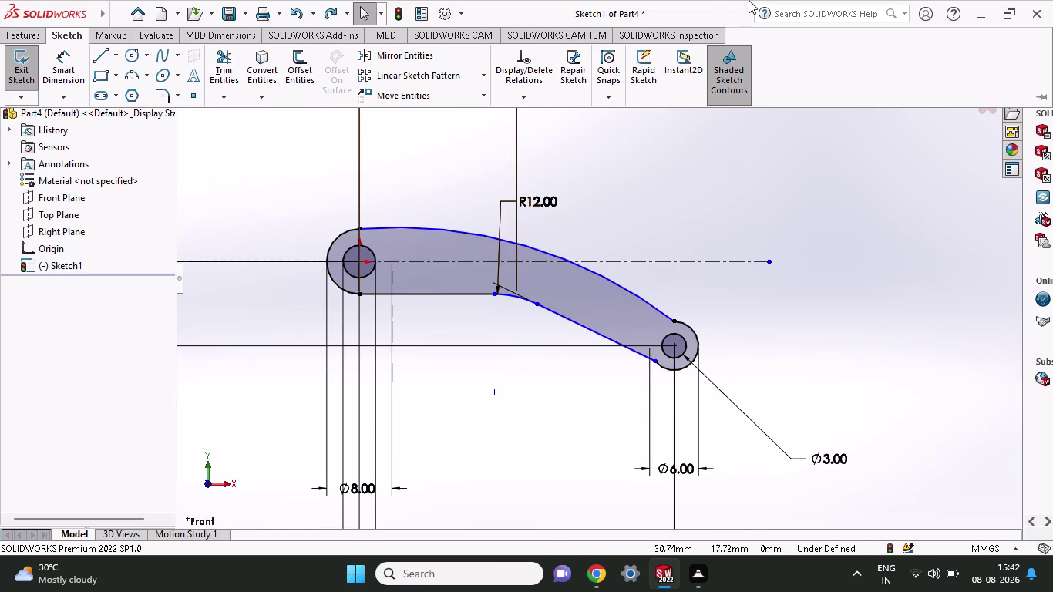
scroll(down, 3)
scroll(down, 3)
scroll(down, 3)
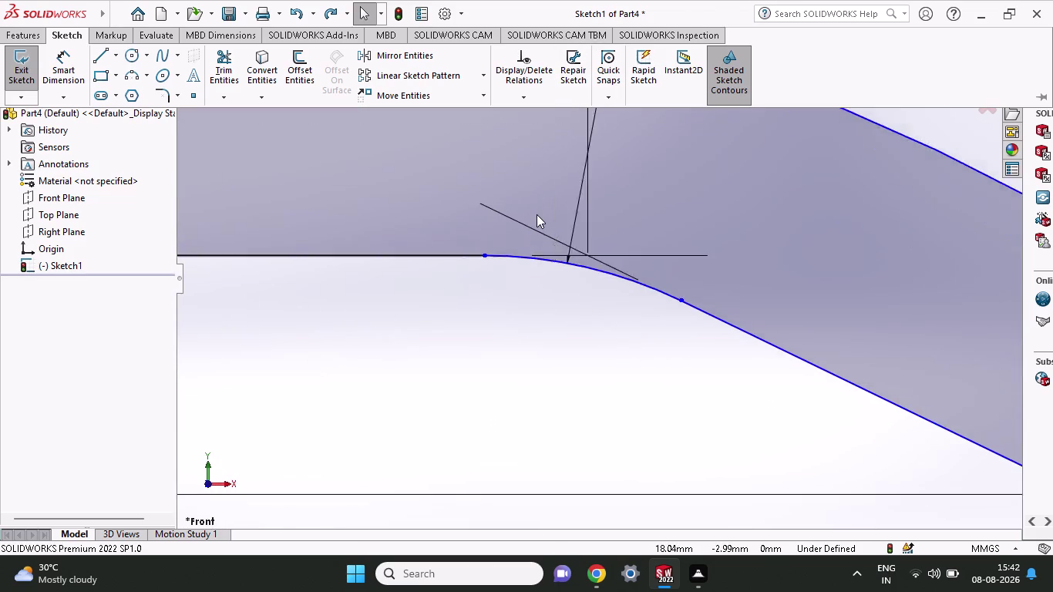
scroll(up, 3)
scroll(up, 3)
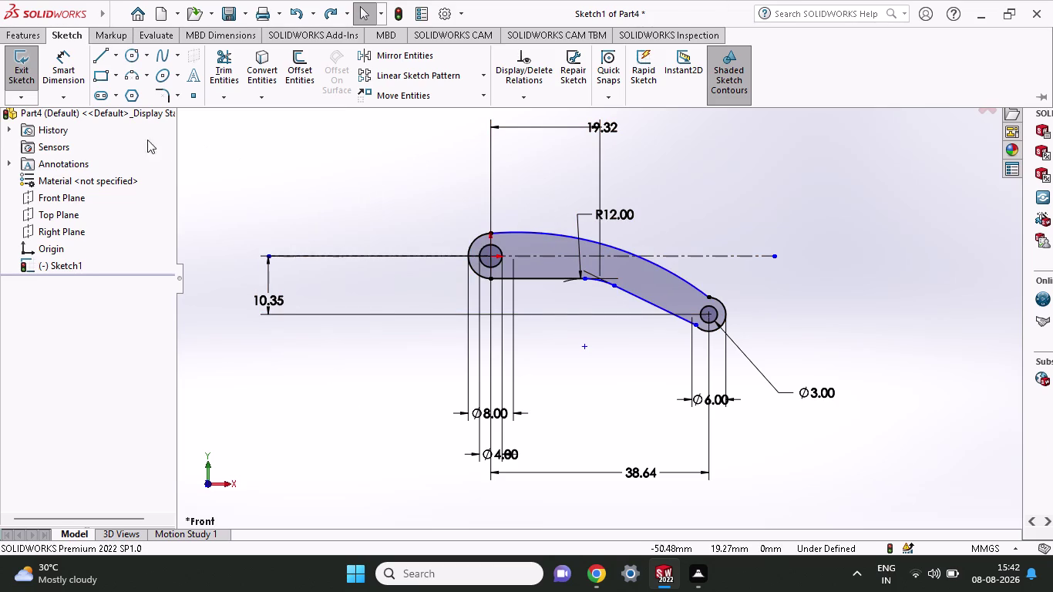
click(66, 51)
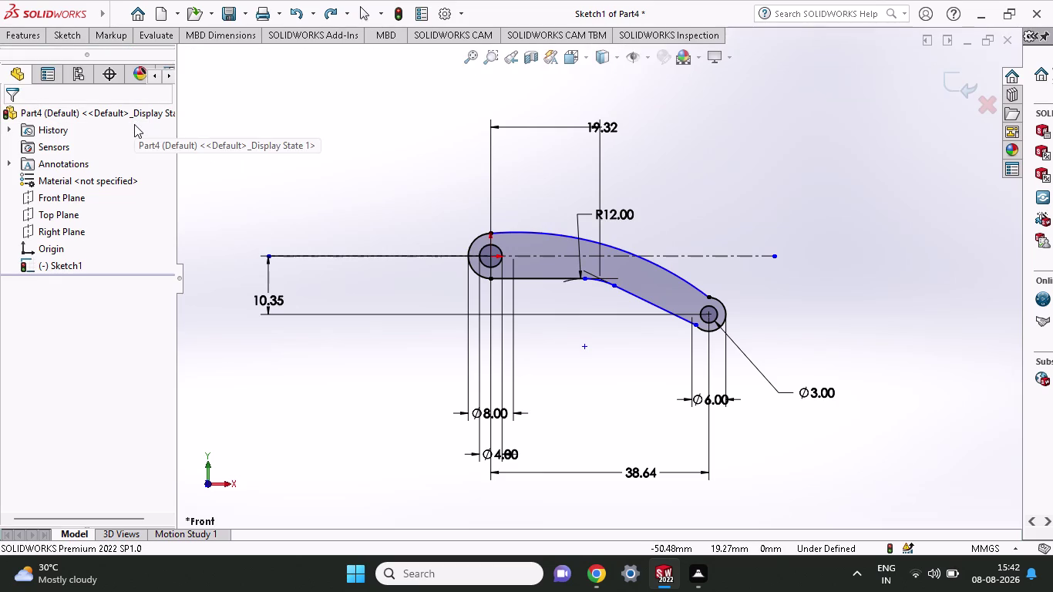
Try a 35° angle between the slanted edge and centreline, then undo after the invalid-geometry rejection.
click(642, 299)
click(680, 255)
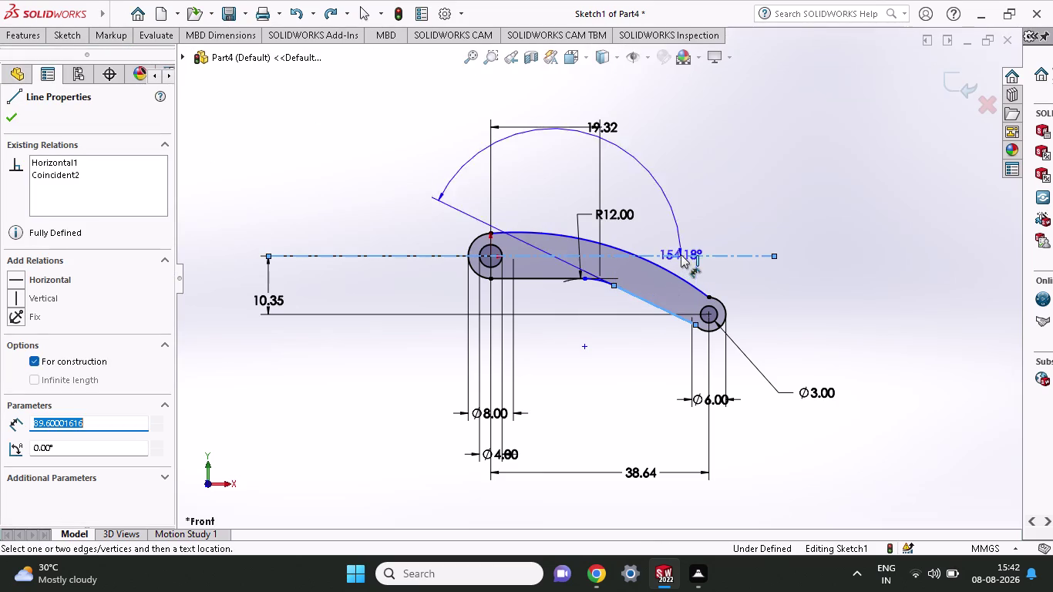
click(923, 376)
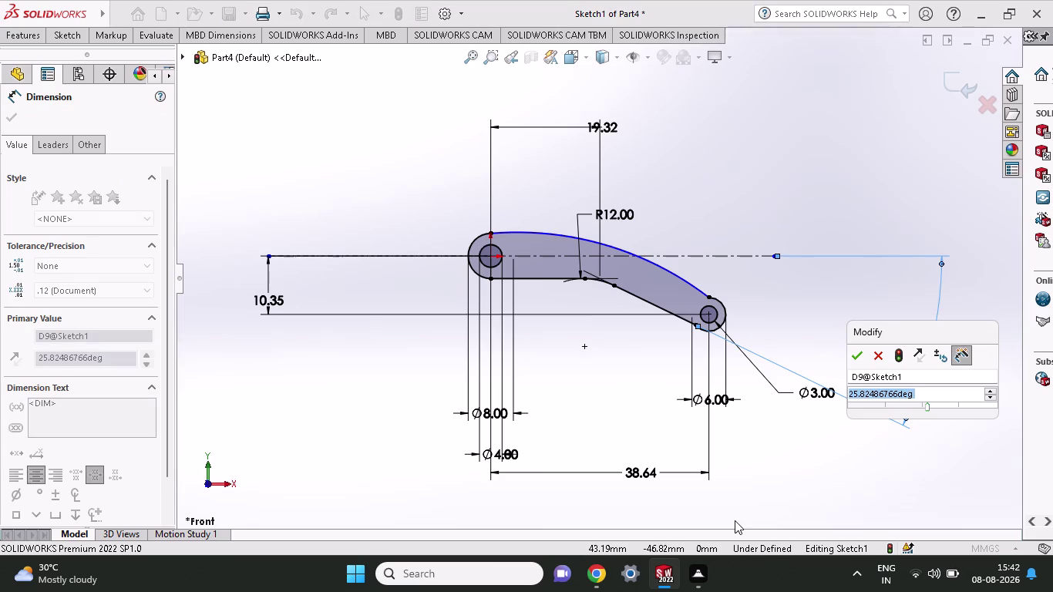
text(35)
key(Return)
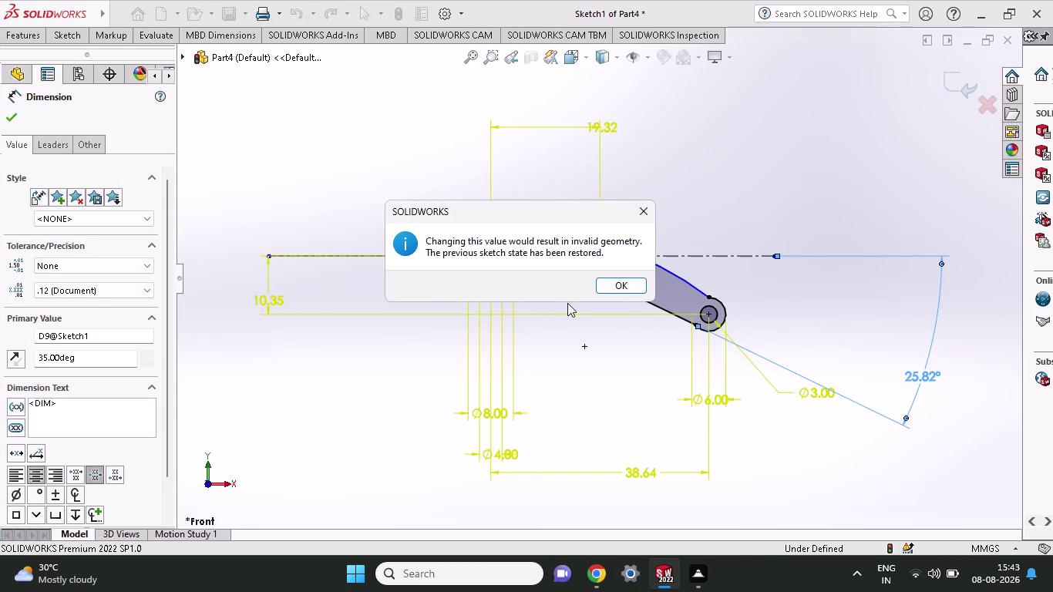
click(618, 282)
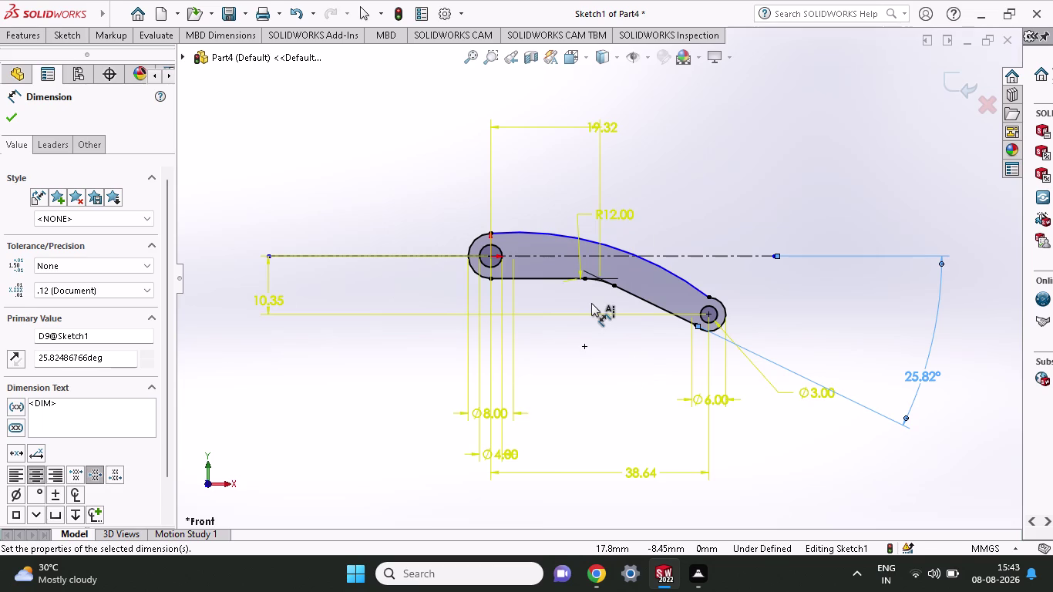
key(ctrl+z)
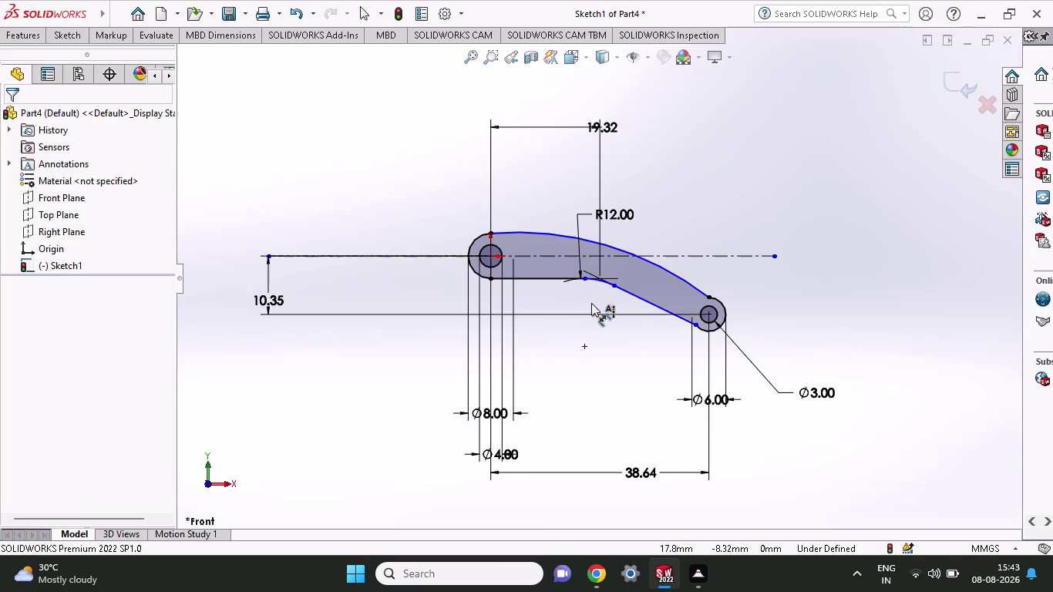
Undo the most recent dozen sketch edits.
key(ctrl+z)
key(ctrl+z)
key(ctrl+z)
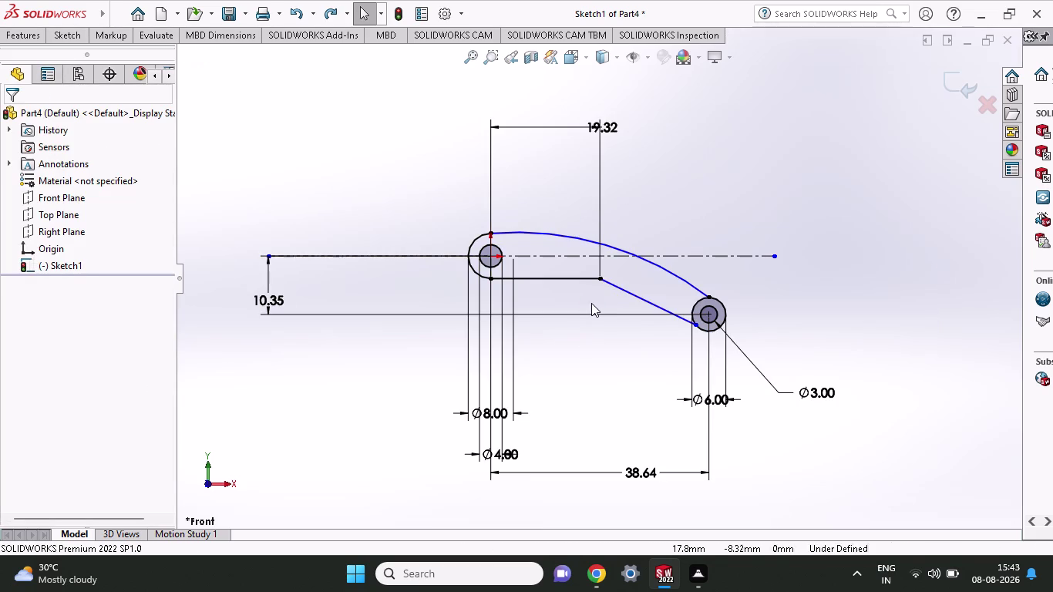
key(ctrl+z)
key(ctrl+z)
key(ctrl+z)
key(ctrl+z)
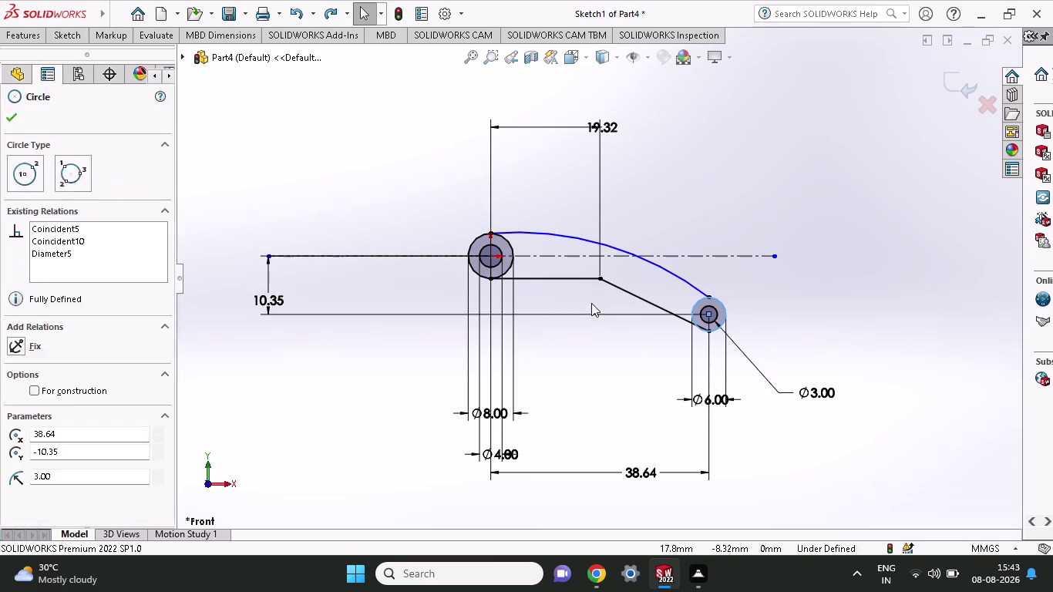
key(ctrl+z)
key(ctrl+z)
key(ctrl+z)
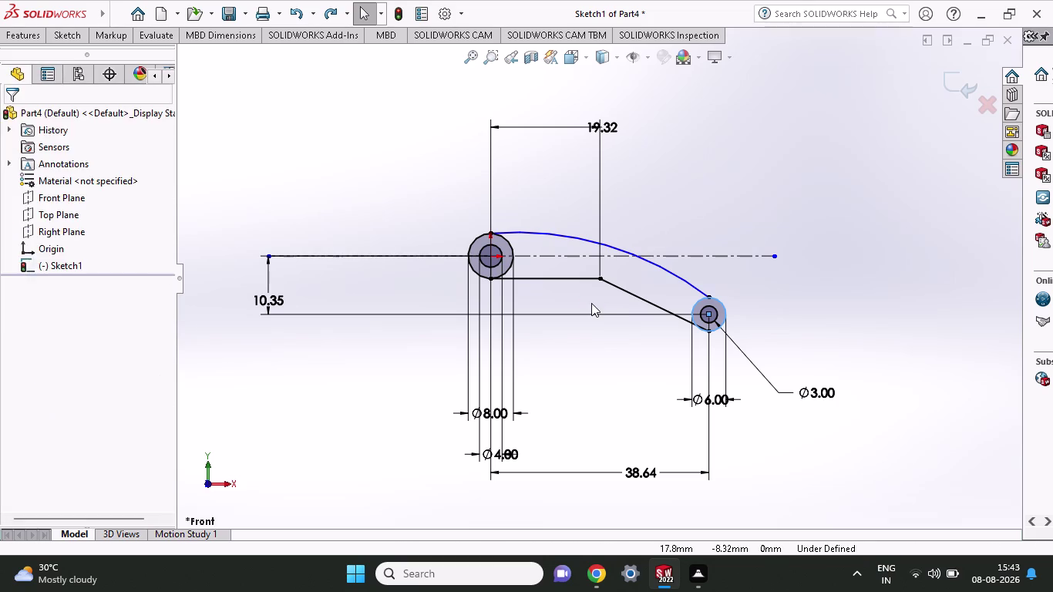
key(ctrl+z)
key(ctrl+z)
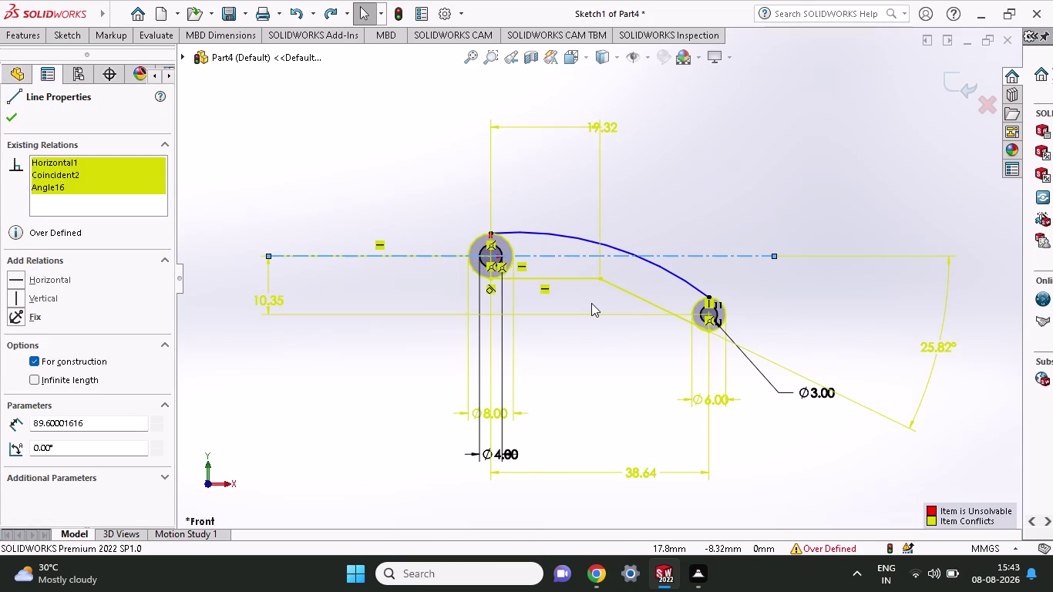
Undo the 25.82° angle dimension, R12 radius, connecting lines, arc and 19.32 dimension.
double_click(934, 343)
double_click(935, 343)
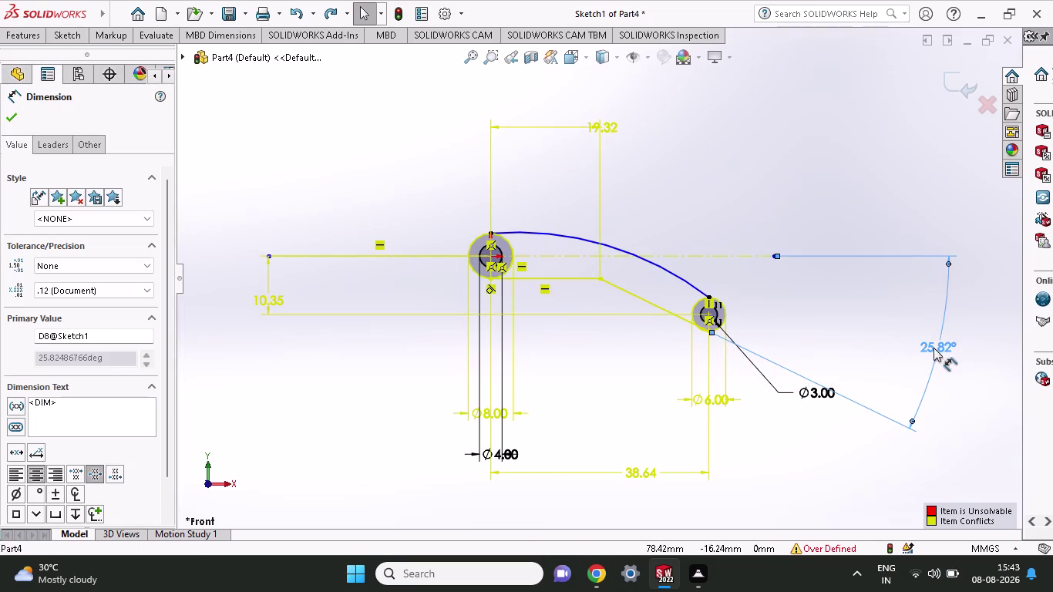
double_click(933, 348)
key(ctrl+z)
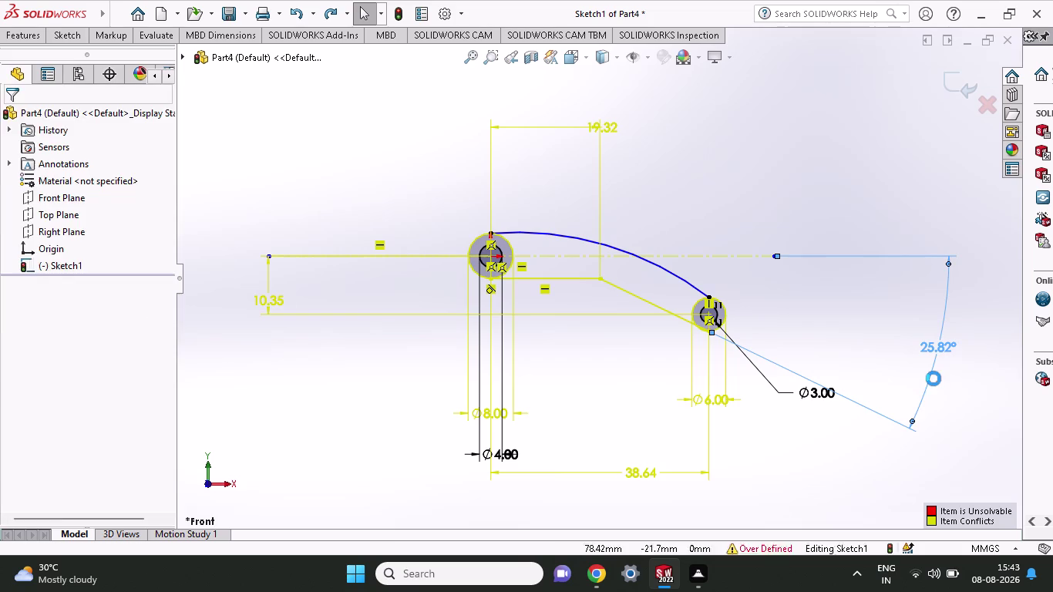
key(ctrl+z)
key(ctrl+z)
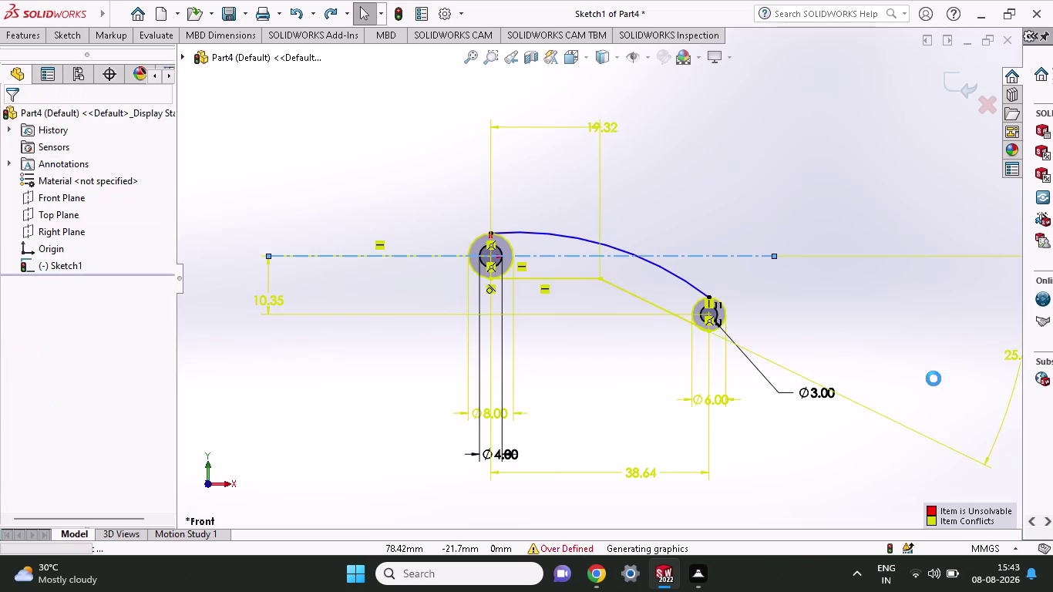
key(ctrl+z)
key(ctrl+z)
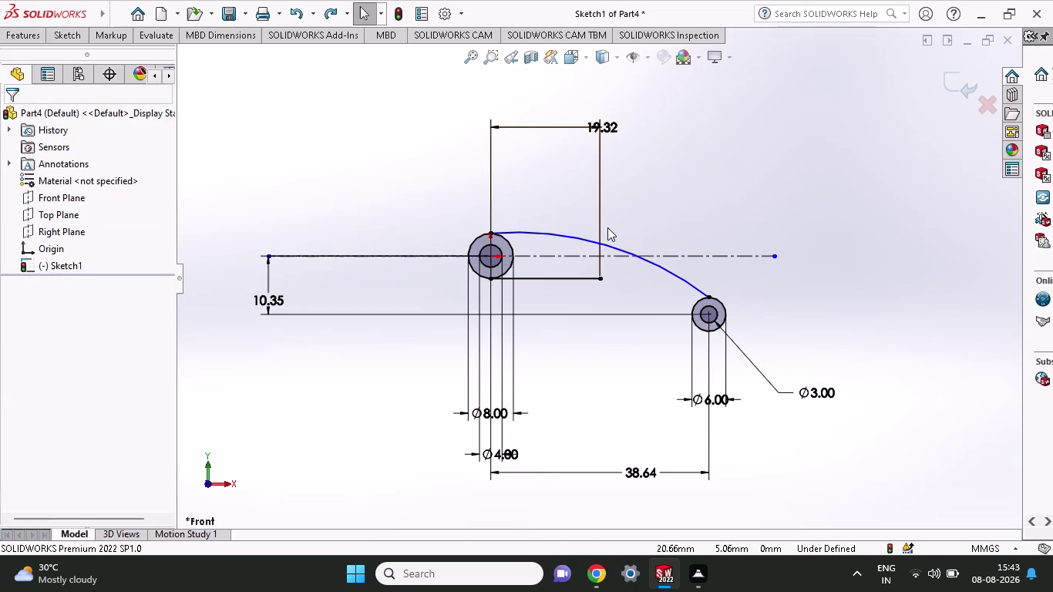
key(ctrl+z)
key(ctrl+z)
key(ctrl+z)
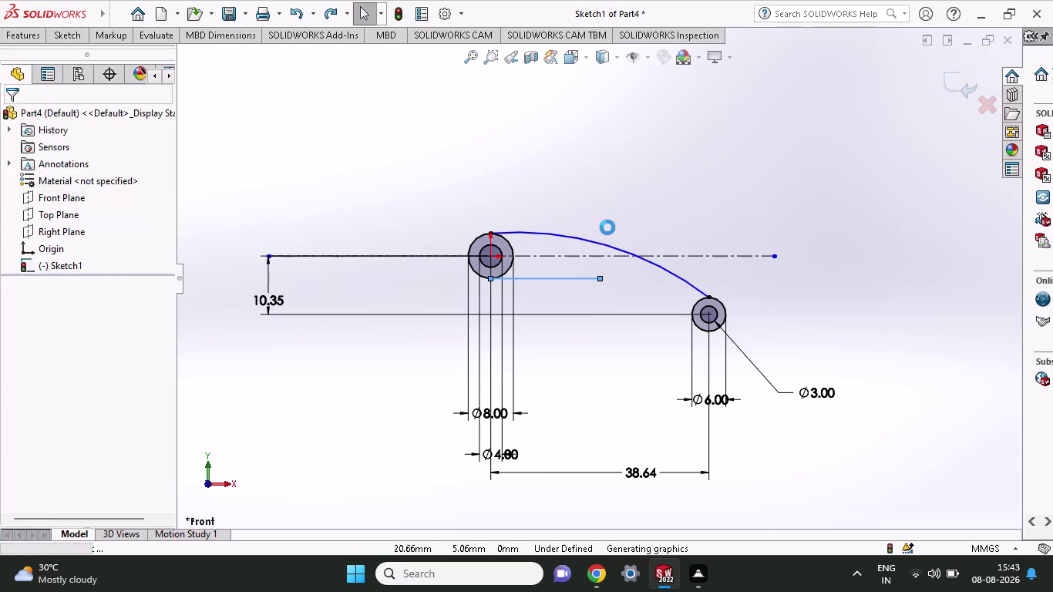
key(ctrl+z)
key(ctrl+z)
key(ctrl+z)
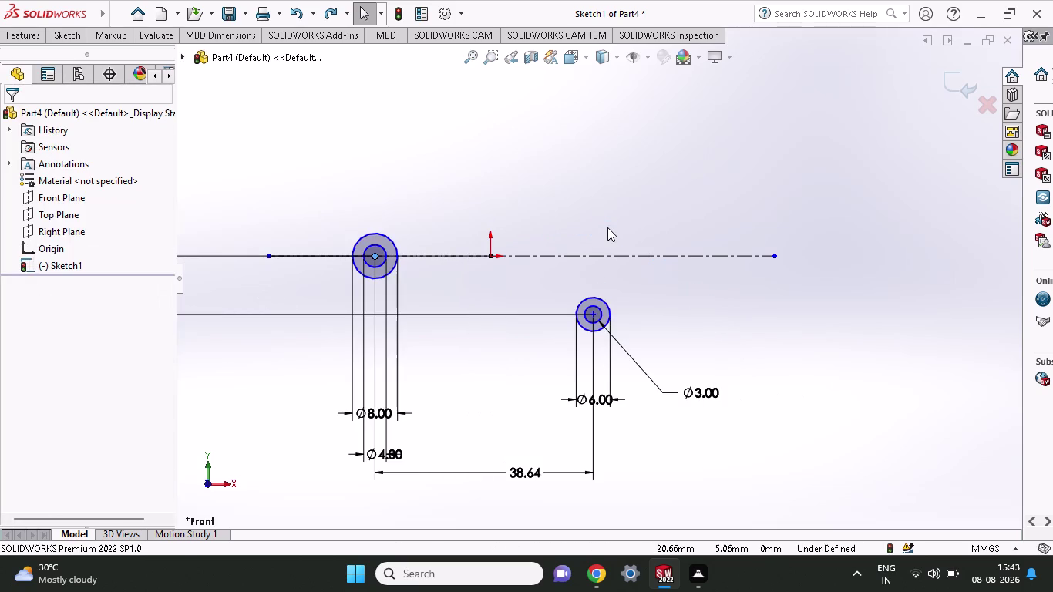
Recentre the view and change the 17.62 vertical offset between circle centres to 10.35 mm.
scroll(up, 3)
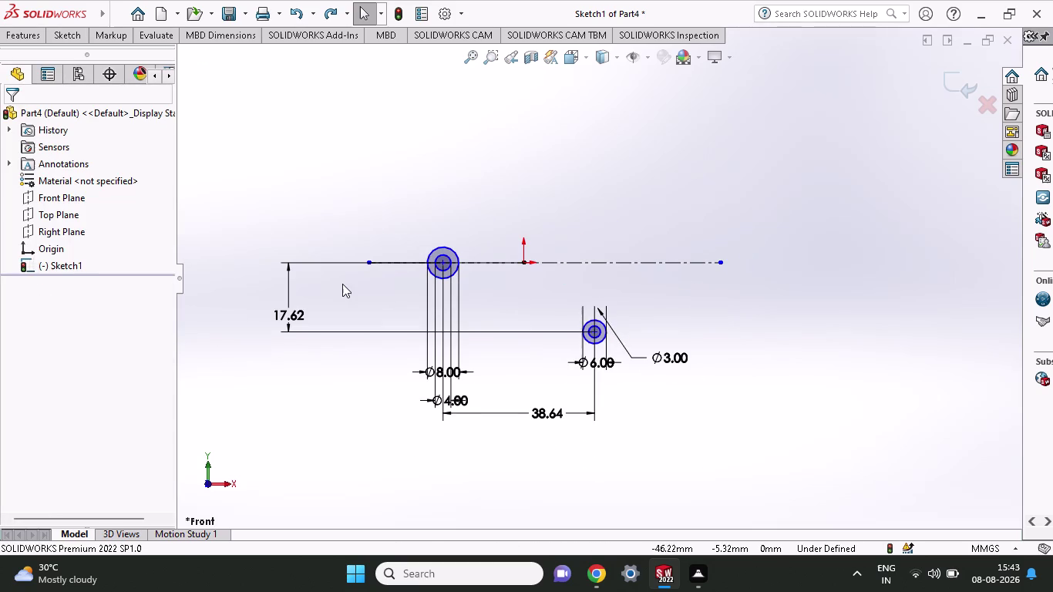
scroll(down, 3)
drag(478, 258, 492, 257)
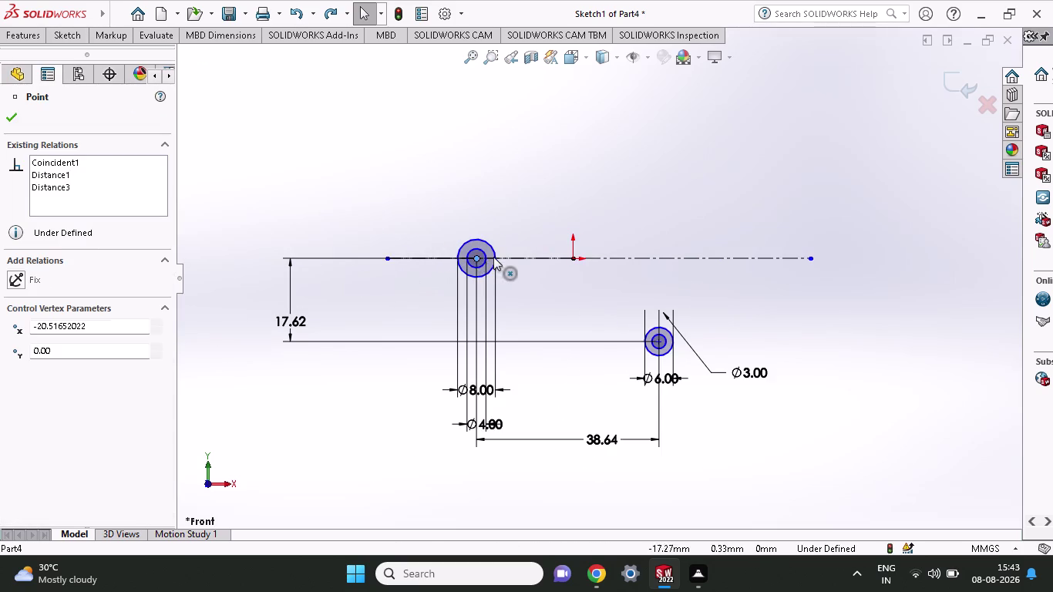
drag(492, 257, 576, 254)
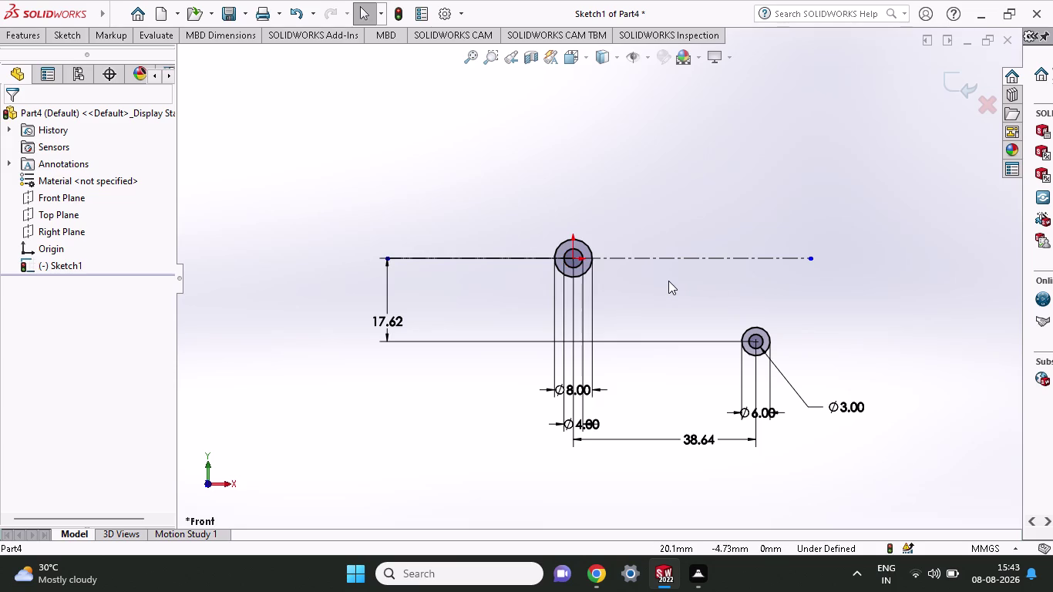
double_click(380, 323)
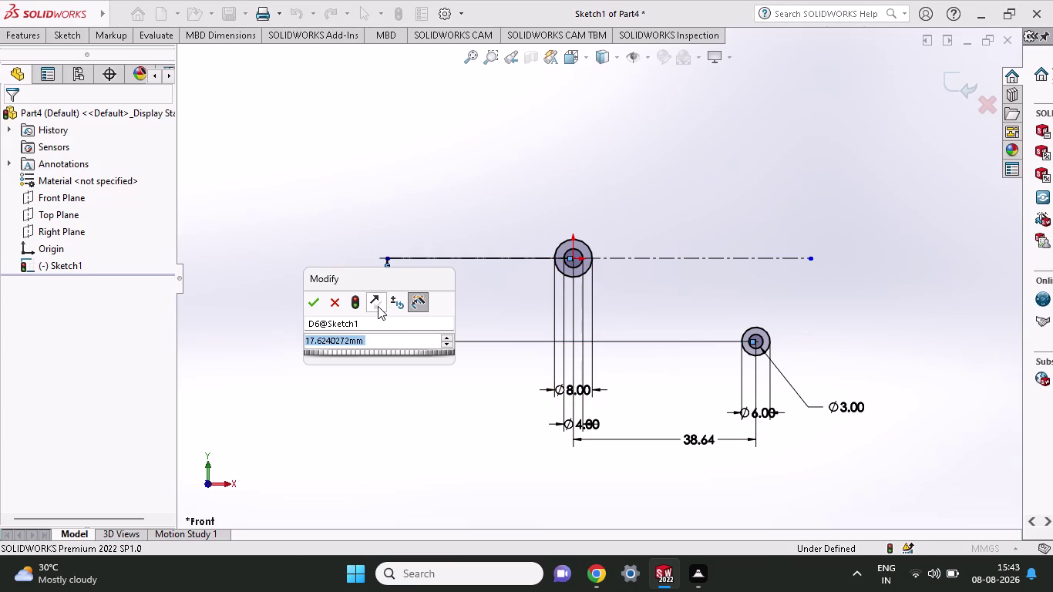
text(10.)
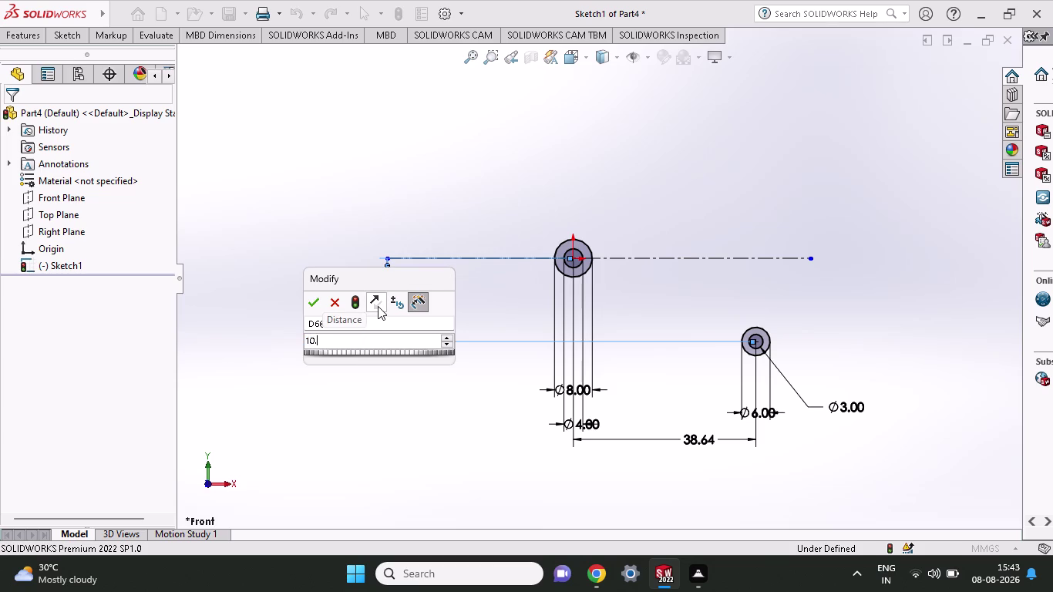
text(35)
key(Return)
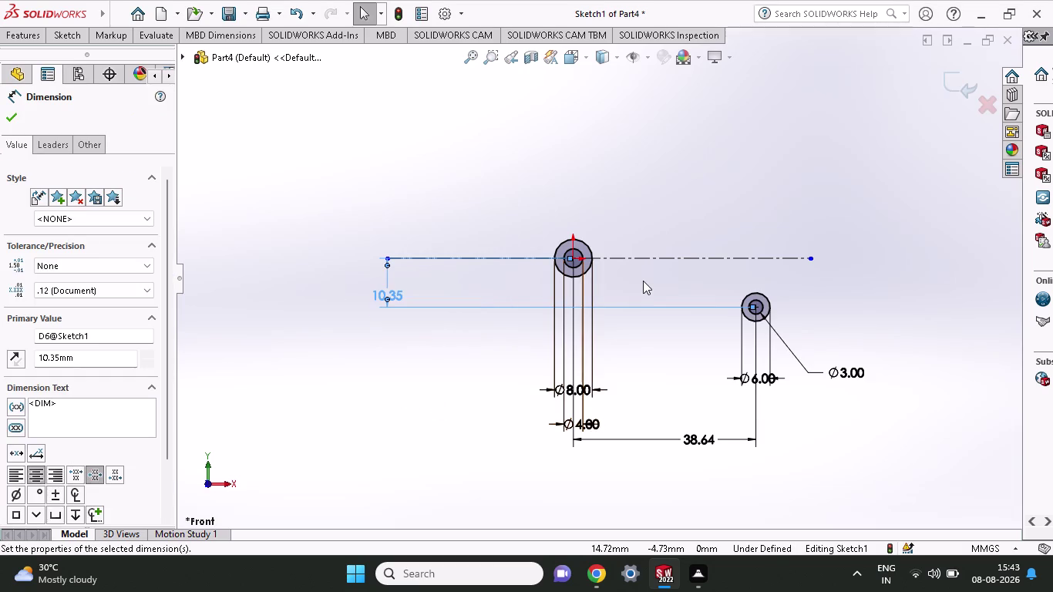
scroll(down, 3)
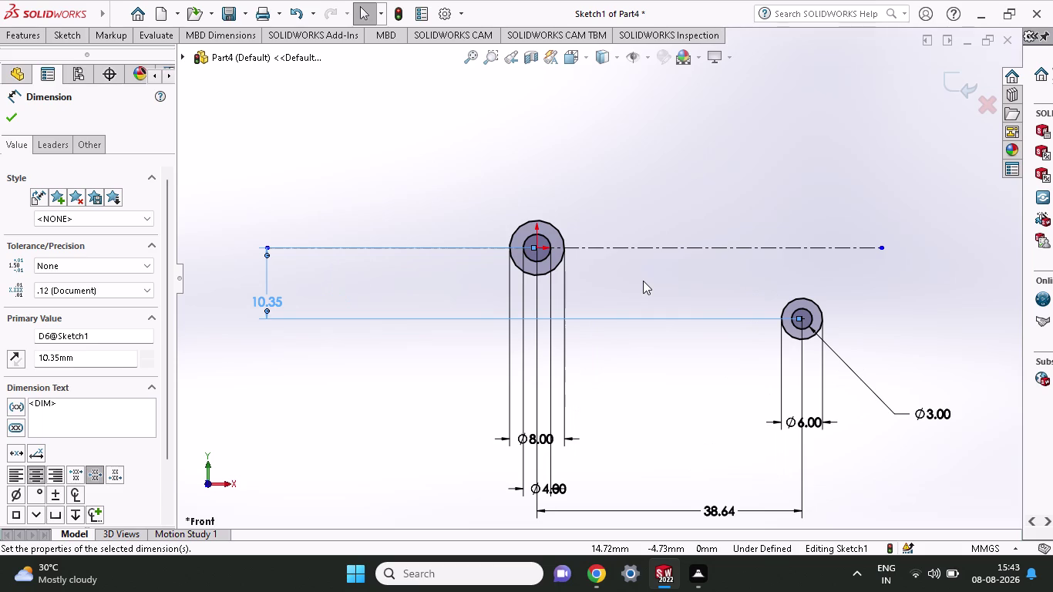
click(66, 41)
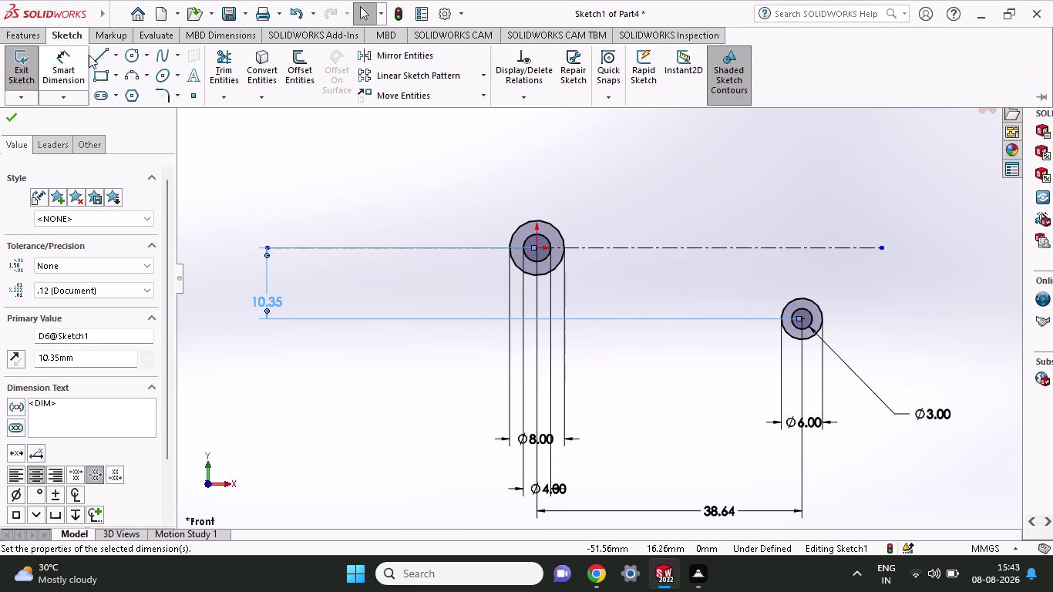
Draw a three-point arc joining the tops of the large and small circles, radius 65.
click(133, 74)
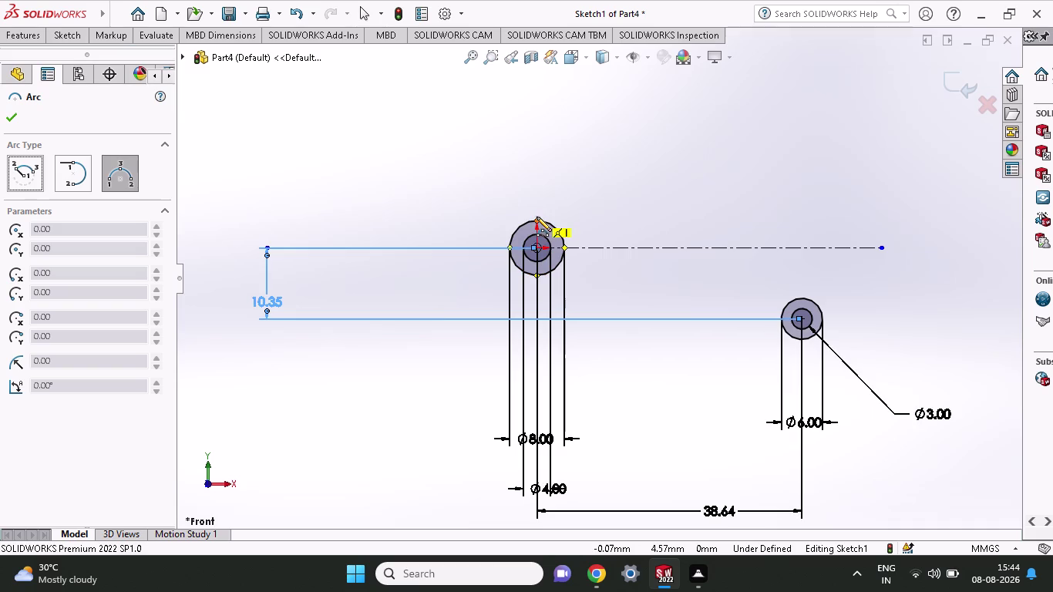
click(533, 221)
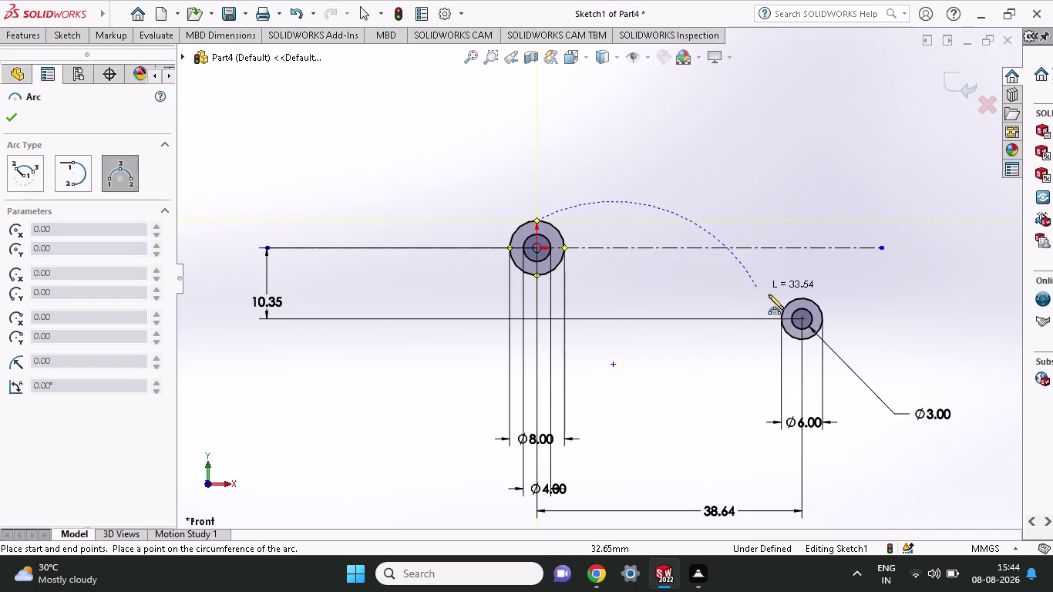
click(800, 297)
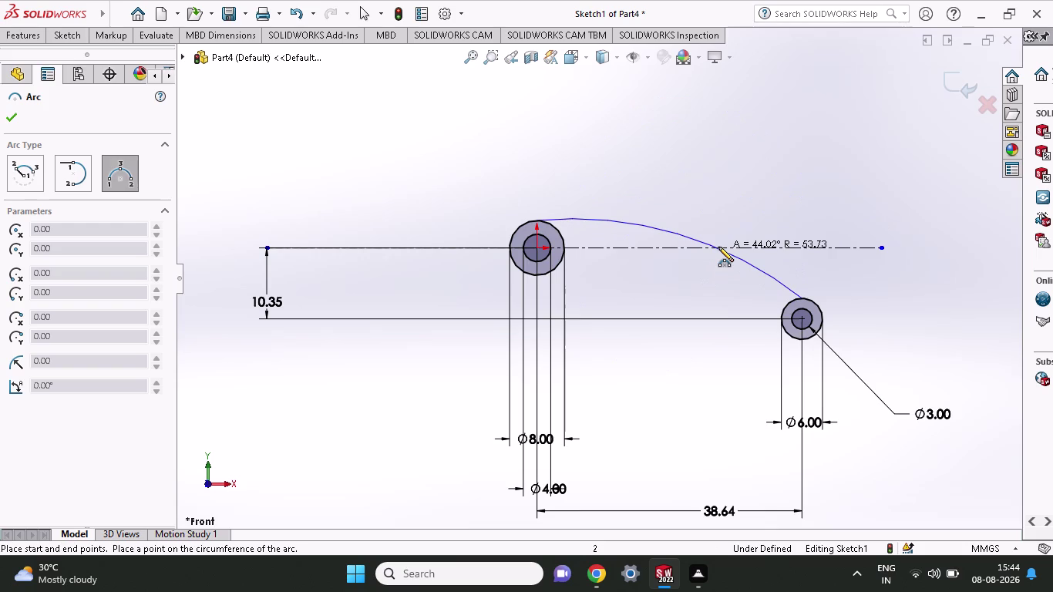
click(698, 234)
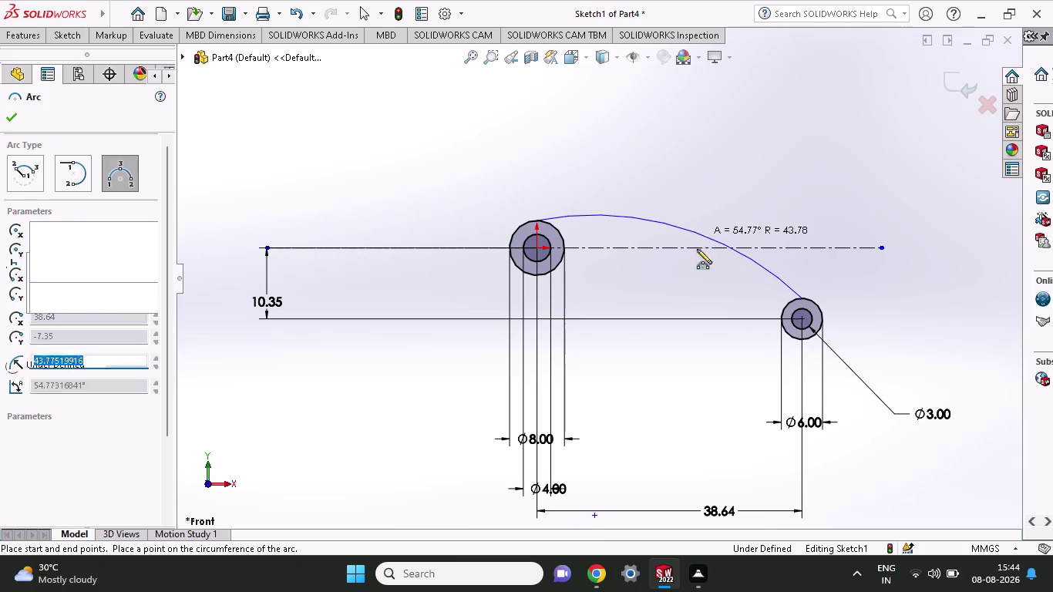
scroll(down, 3)
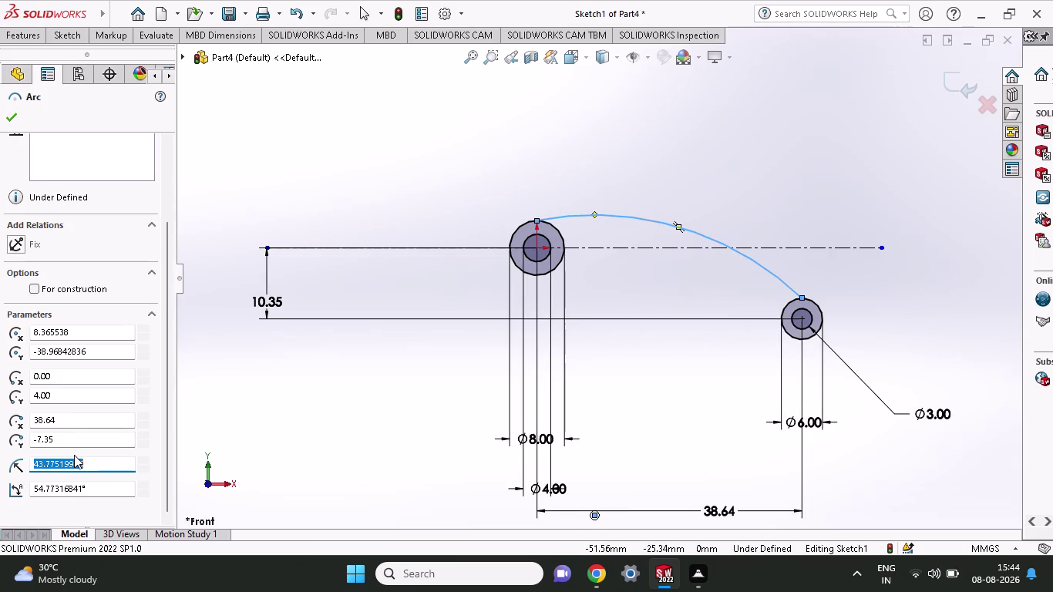
text(65)
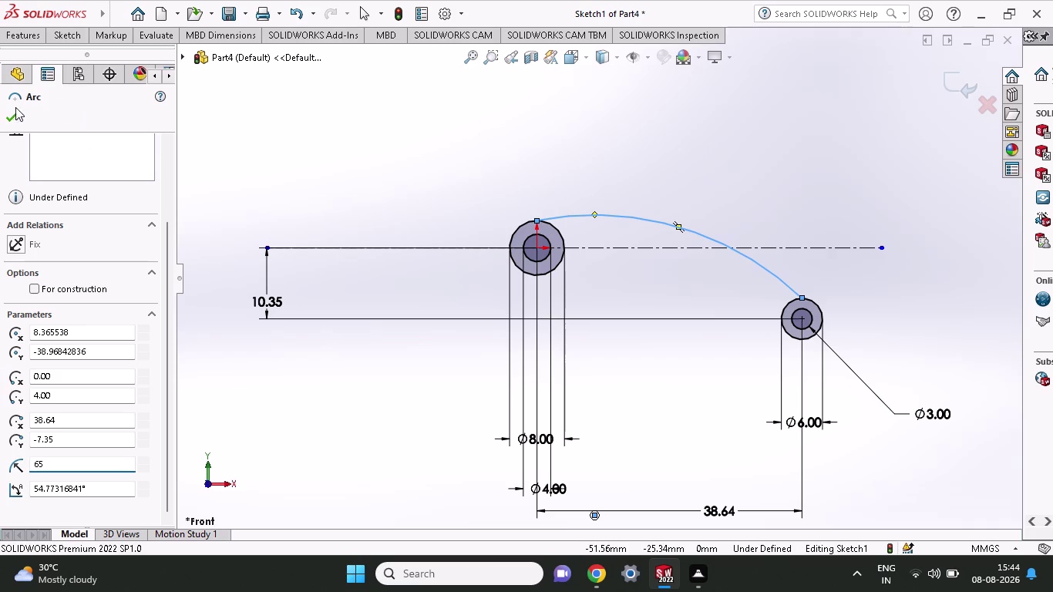
click(5, 116)
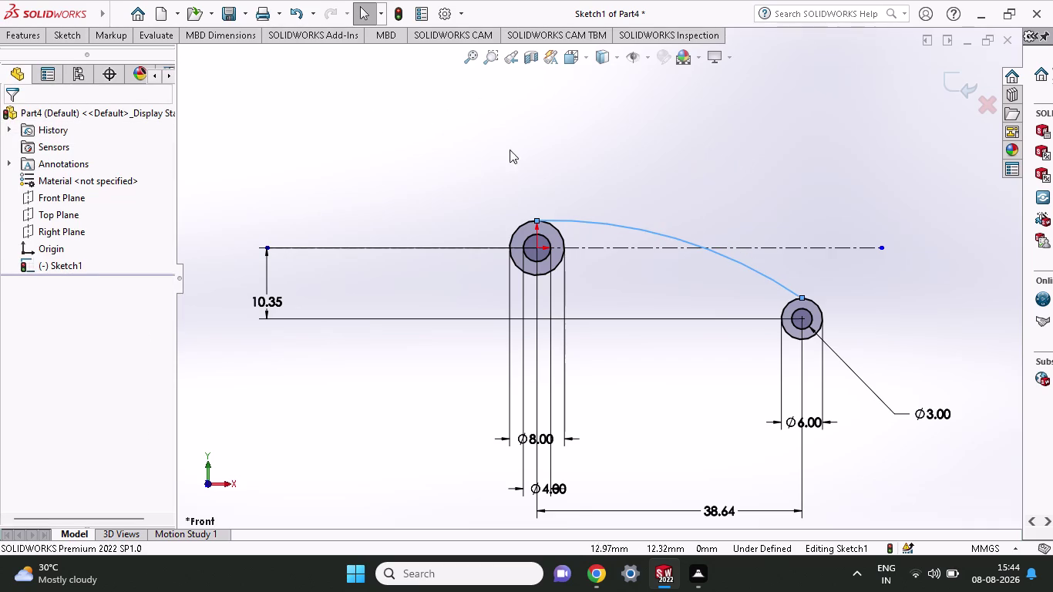
click(70, 29)
Sketch a horizontal line below the large circle that bends down to the small circle's bottom.
click(101, 55)
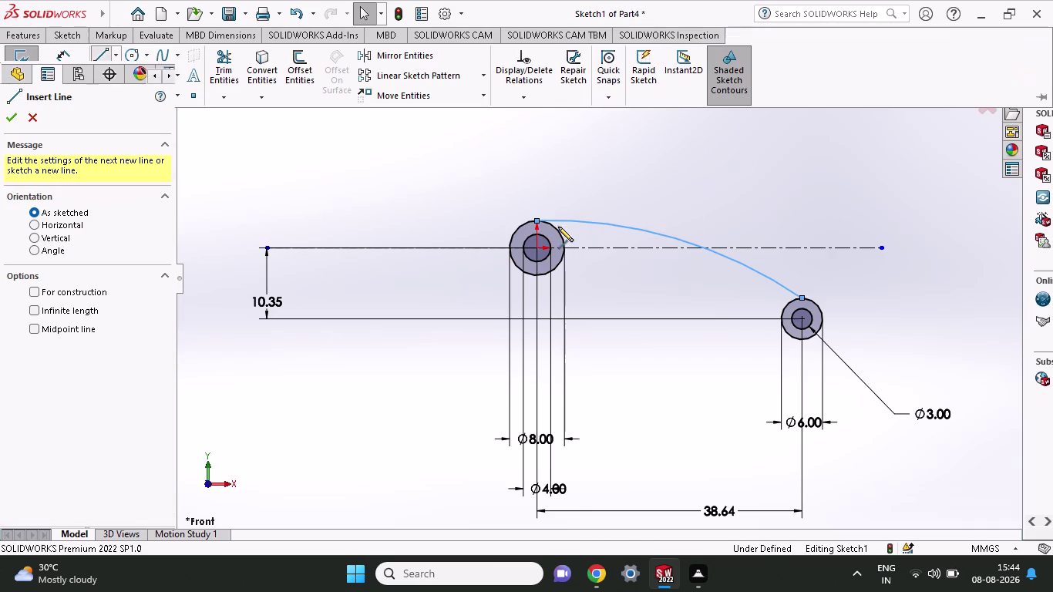
click(535, 276)
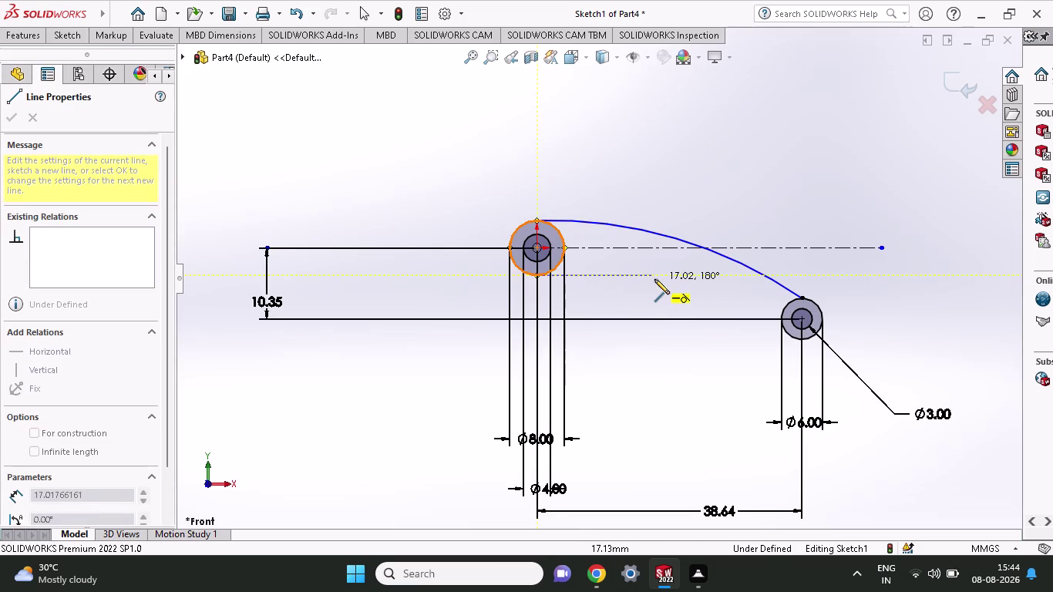
click(655, 280)
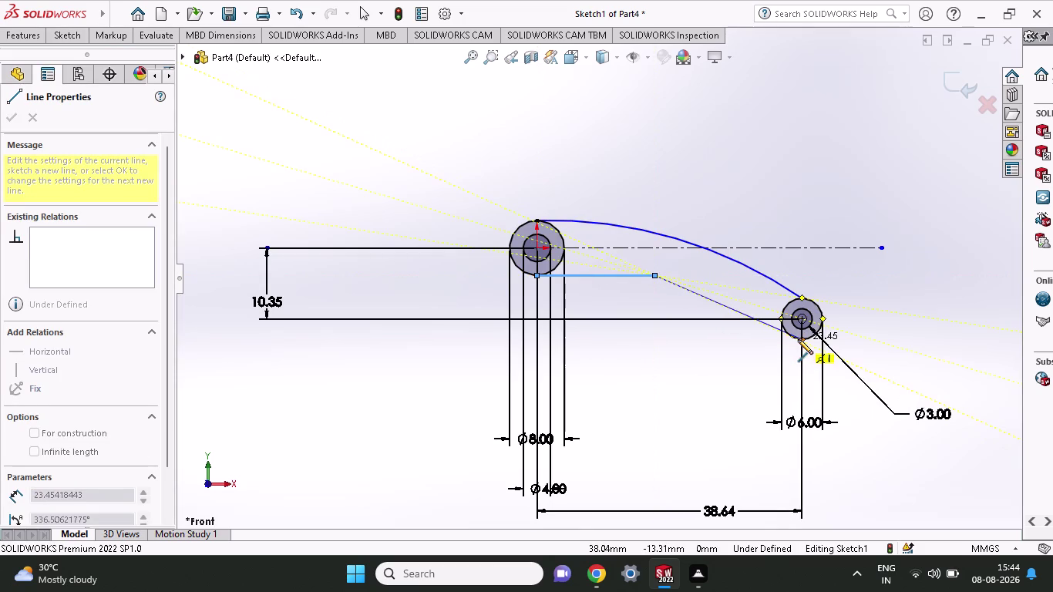
click(800, 341)
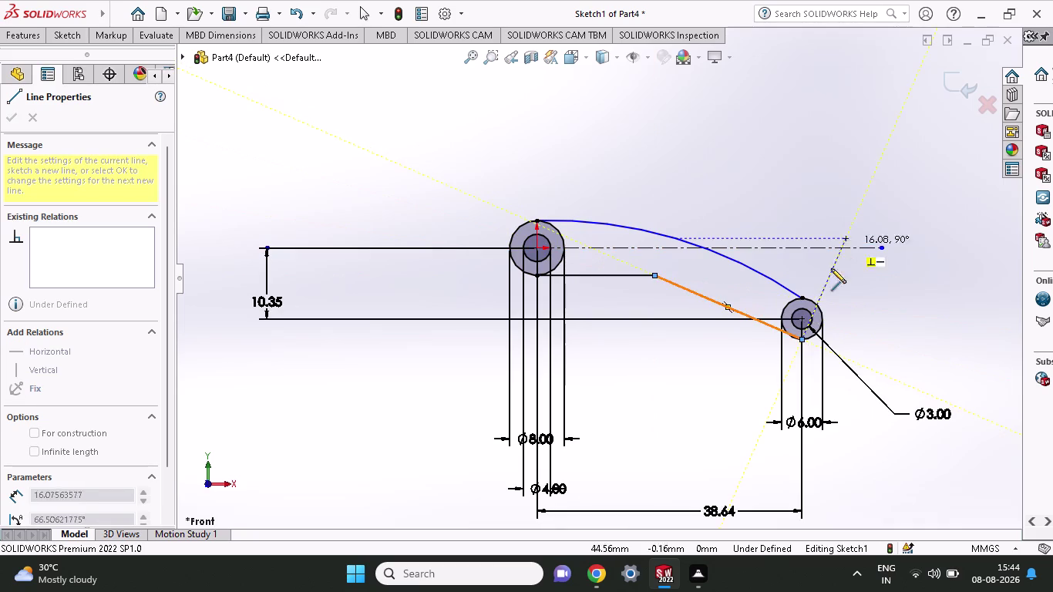
click(60, 39)
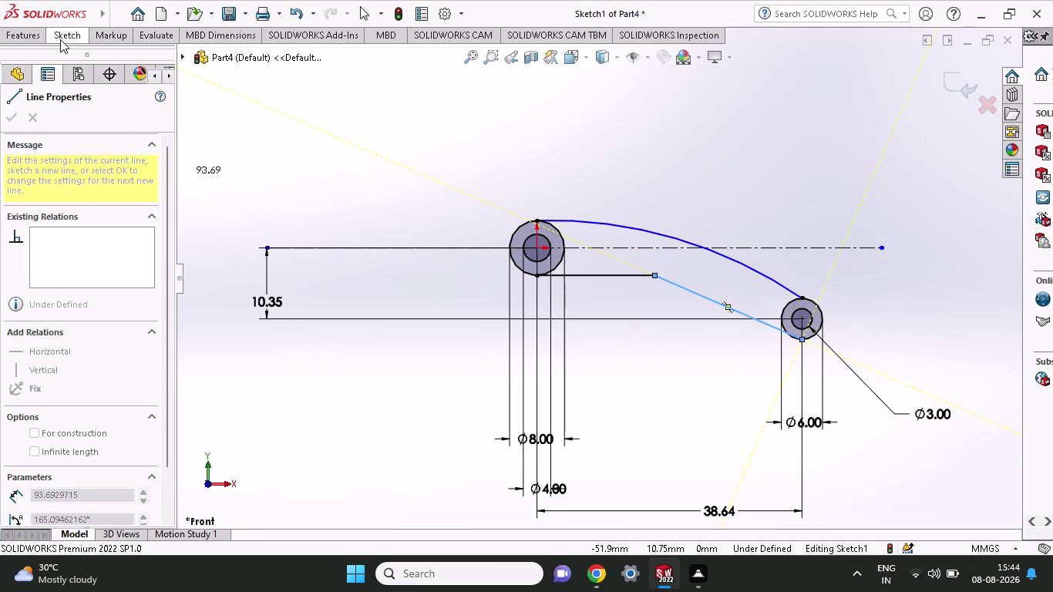
click(63, 71)
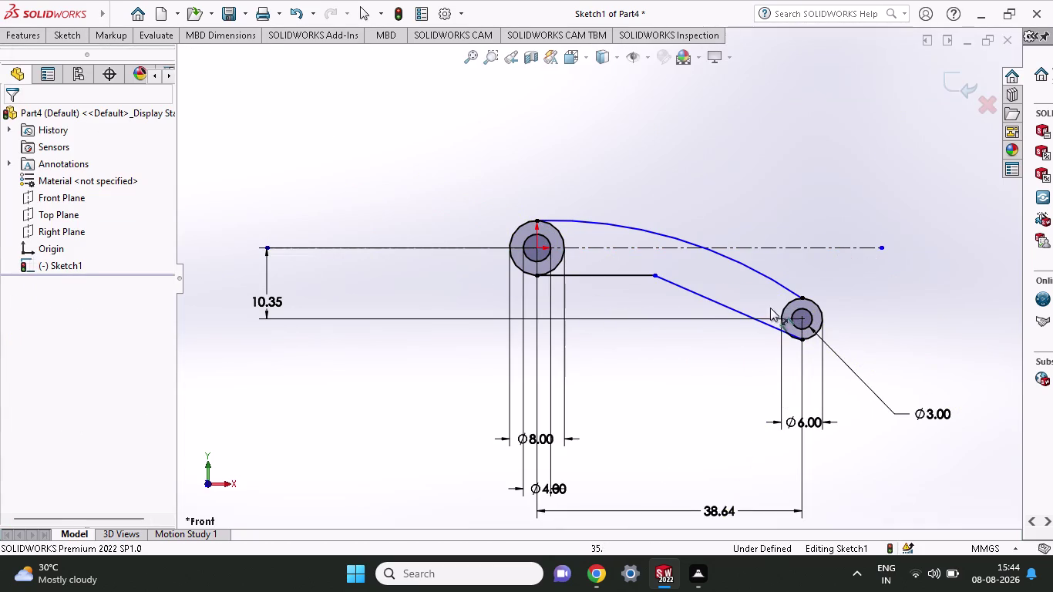
click(737, 312)
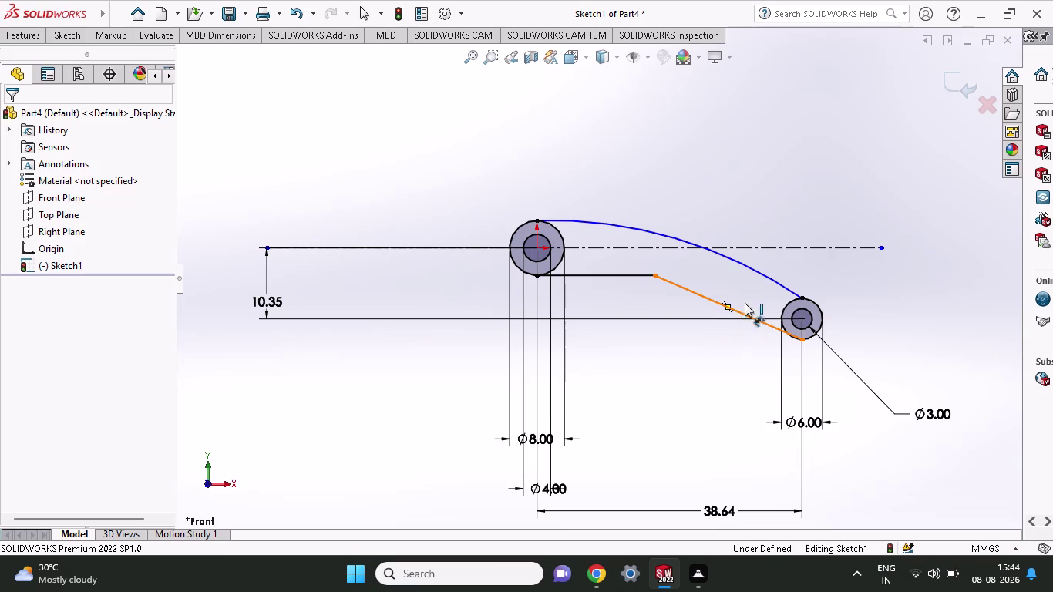
click(797, 248)
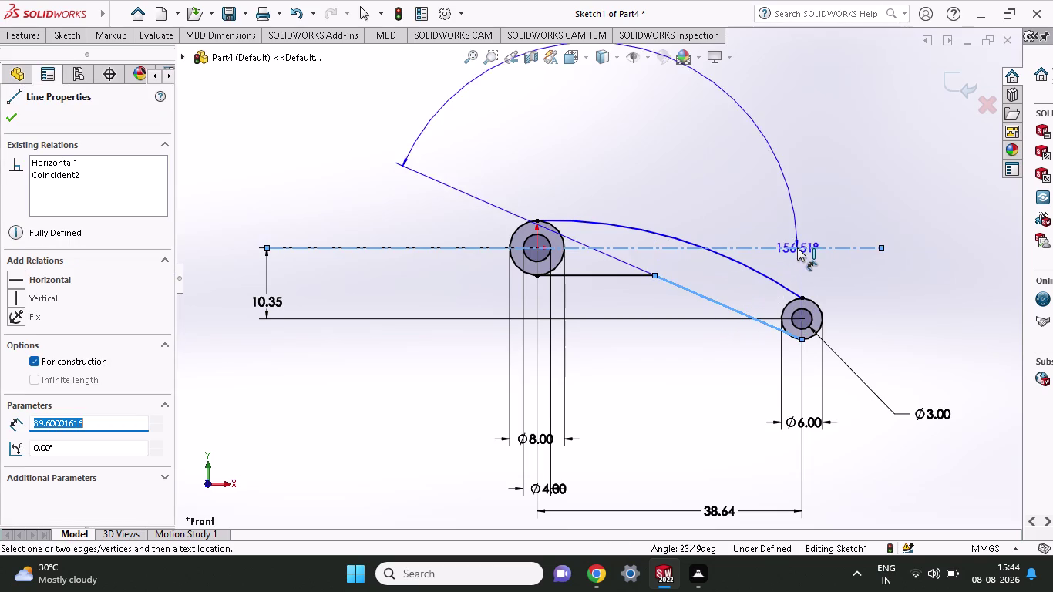
Place the angle dimension between the angled line and centreline and set it to 35°.
click(932, 318)
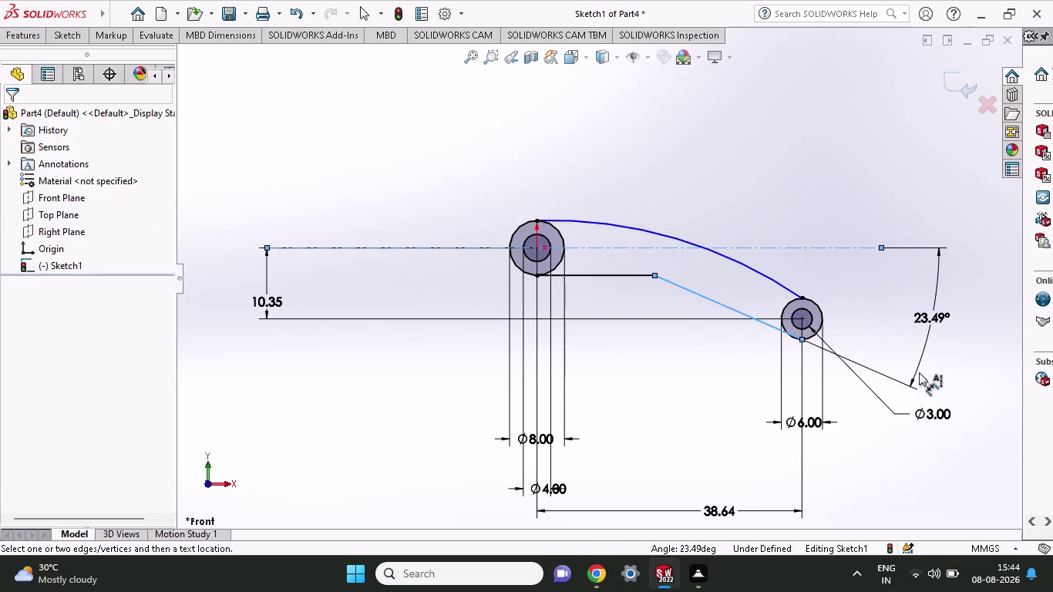
text(3)
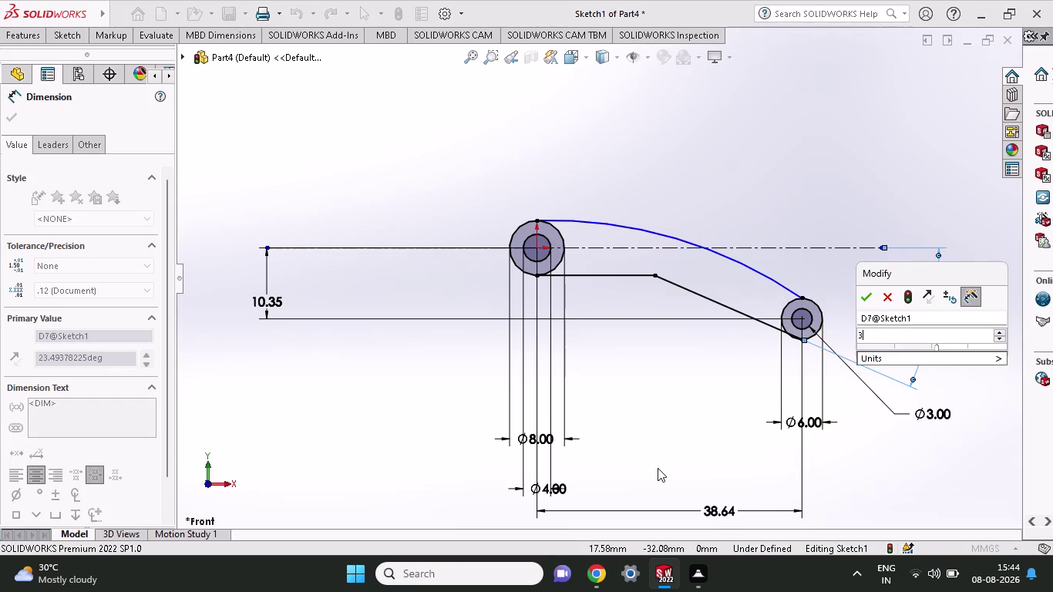
text(5)
key(Return)
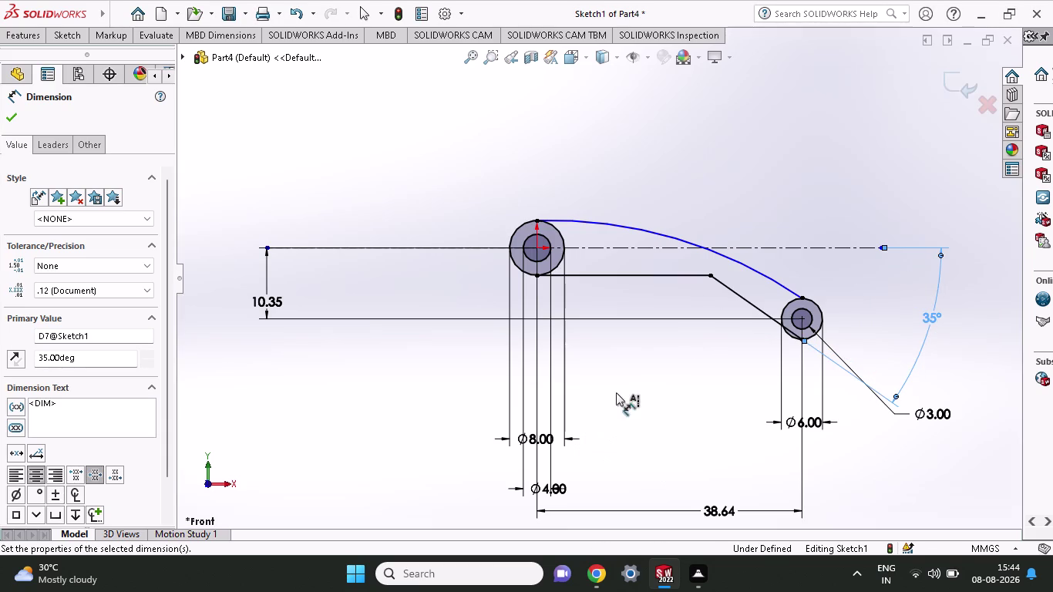
scroll(down, 3)
scroll(down, 3)
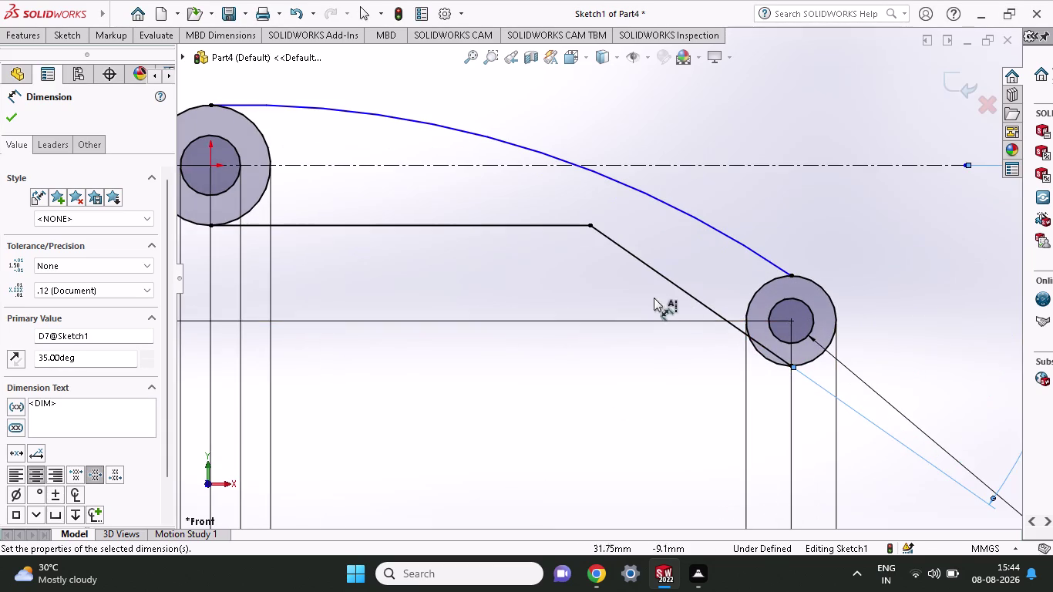
click(210, 222)
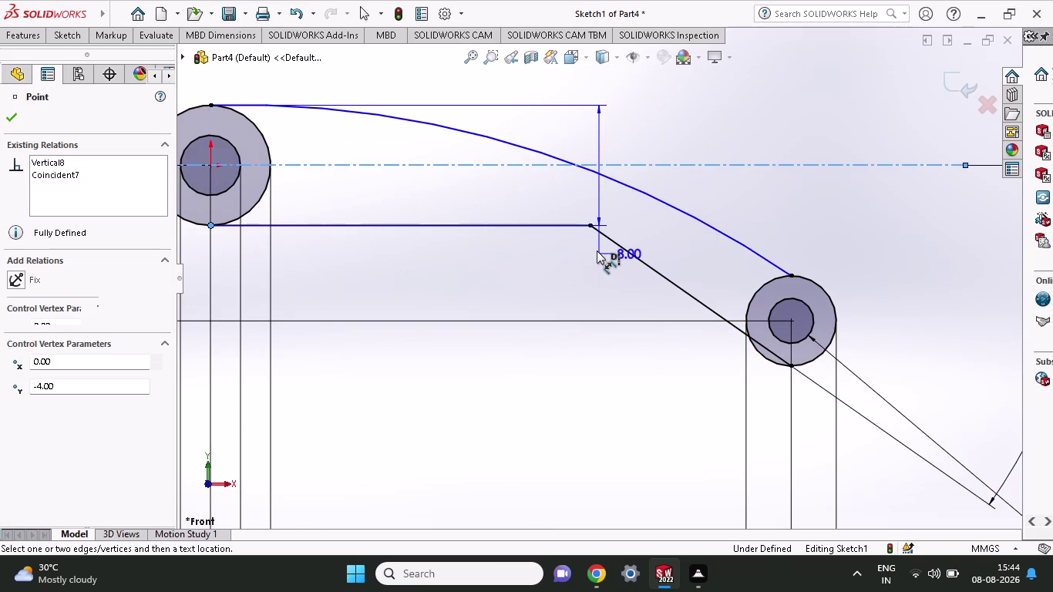
click(580, 217)
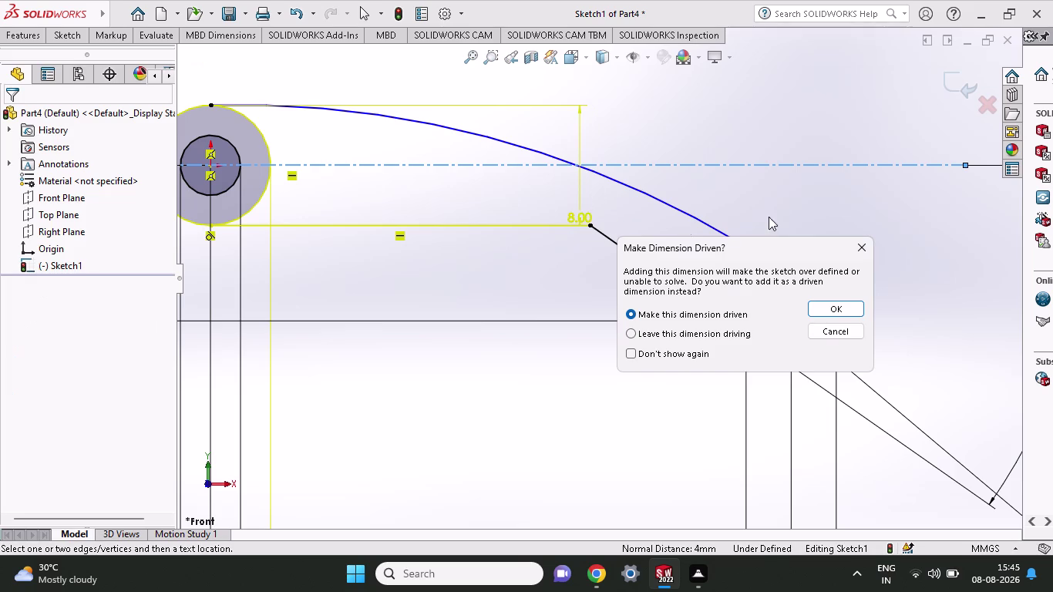
click(864, 253)
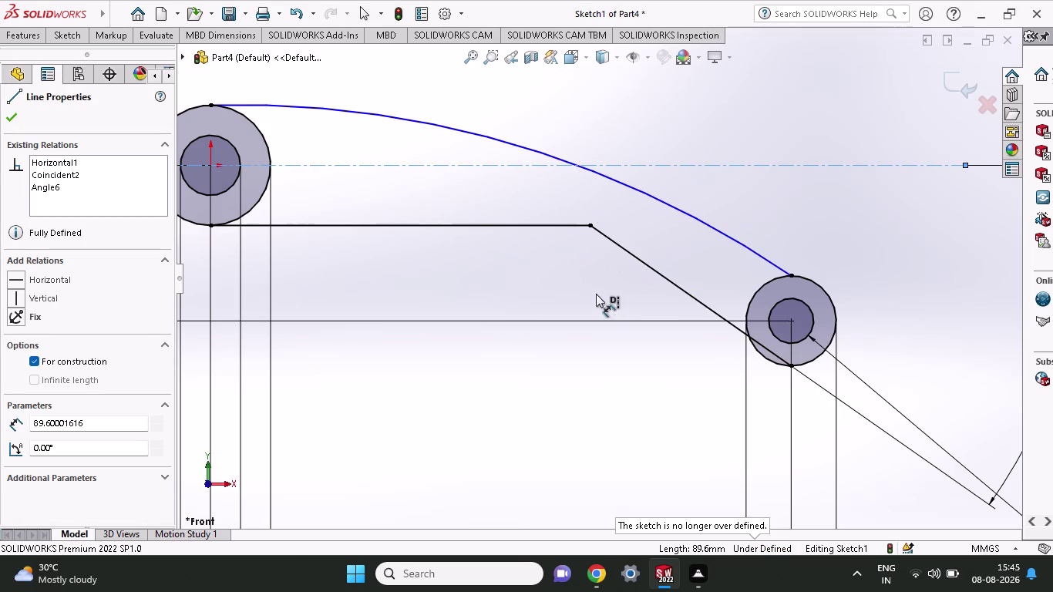
click(590, 221)
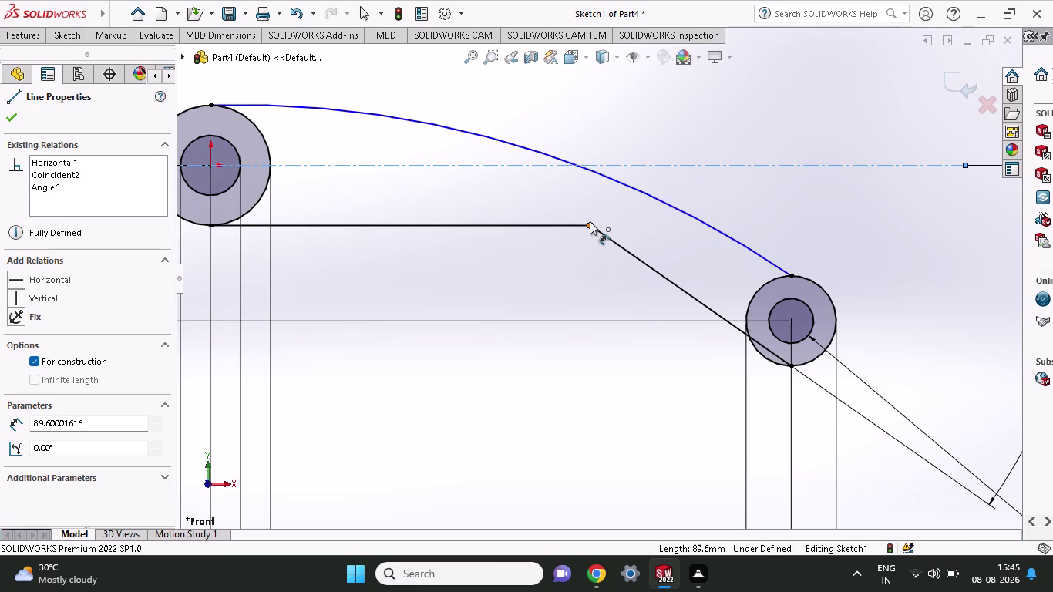
click(211, 223)
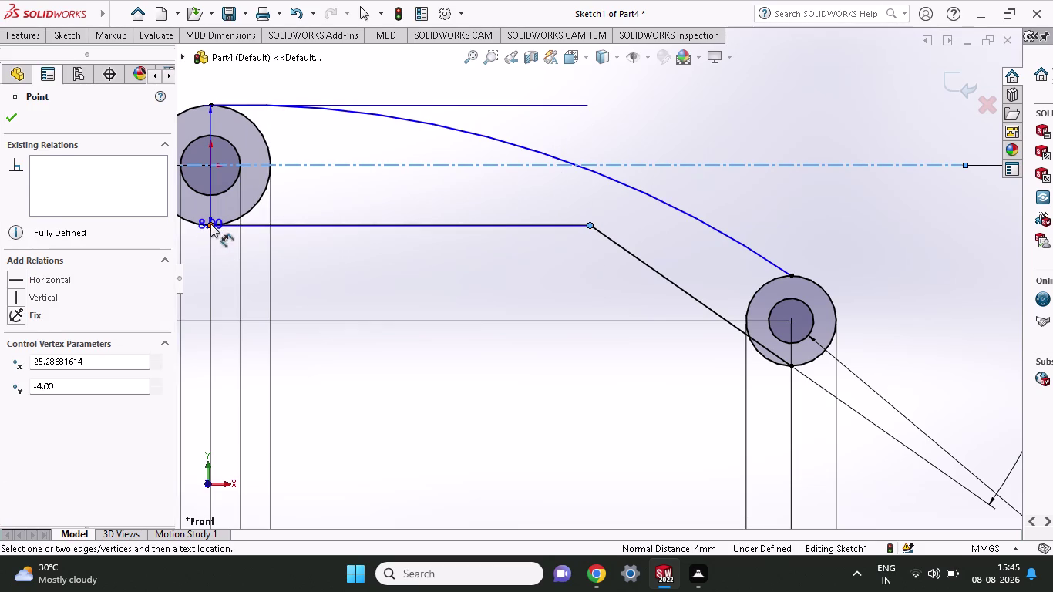
click(438, 396)
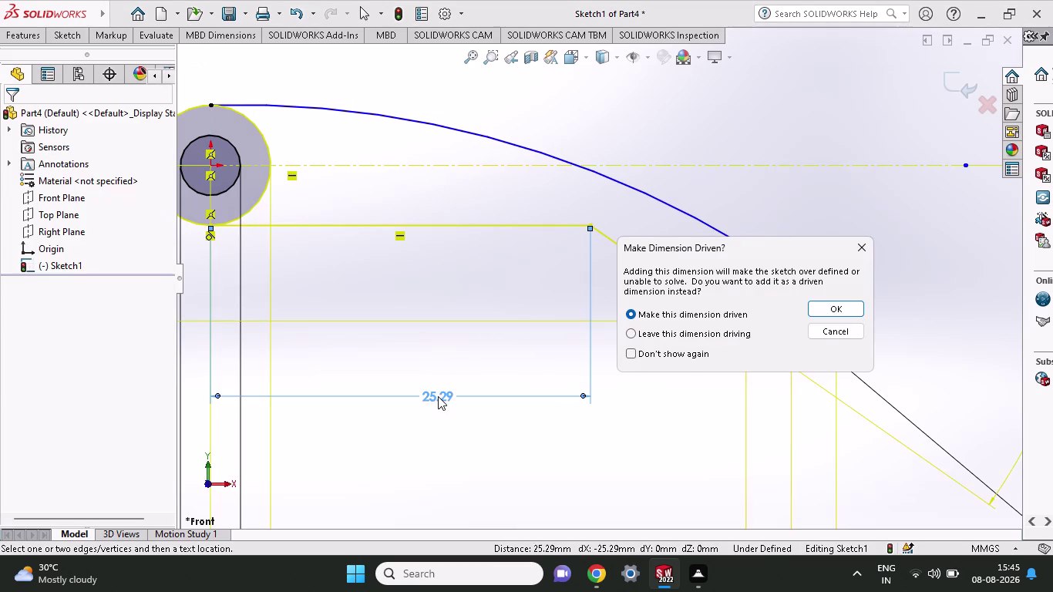
click(849, 246)
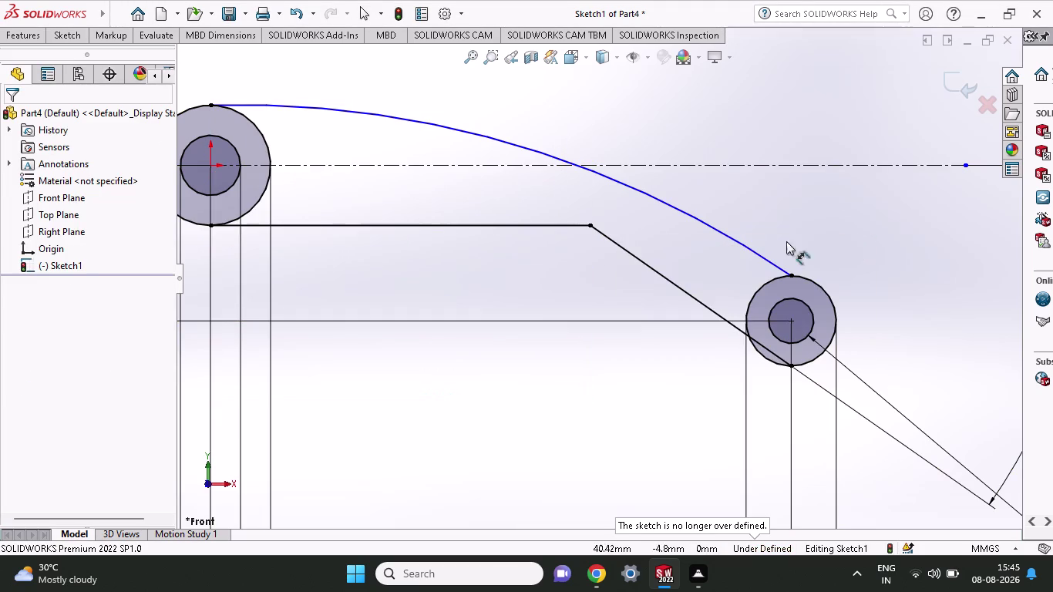
click(592, 226)
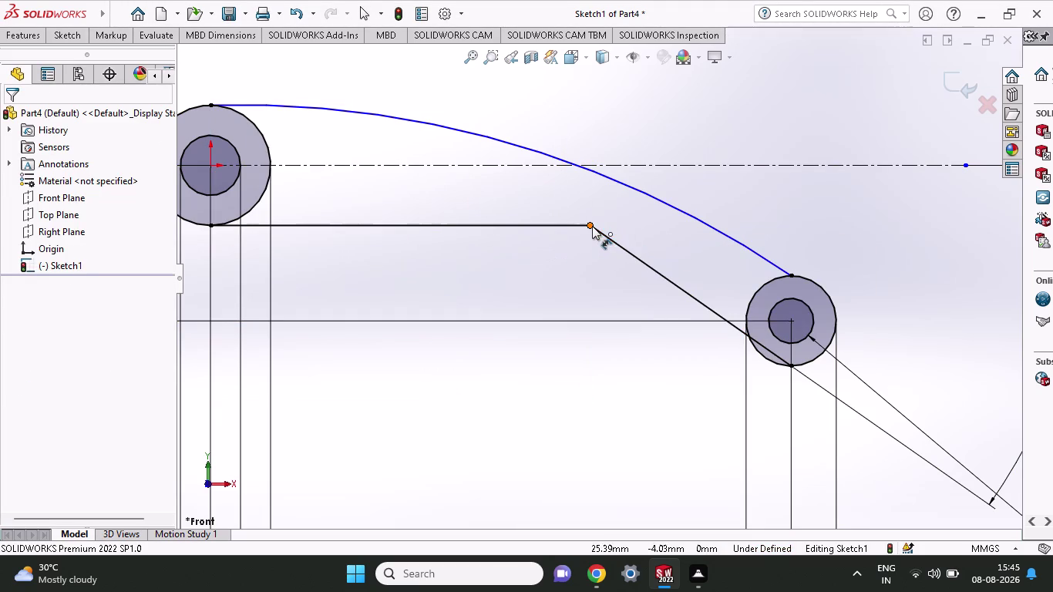
click(210, 224)
scroll(up, 3)
click(451, 113)
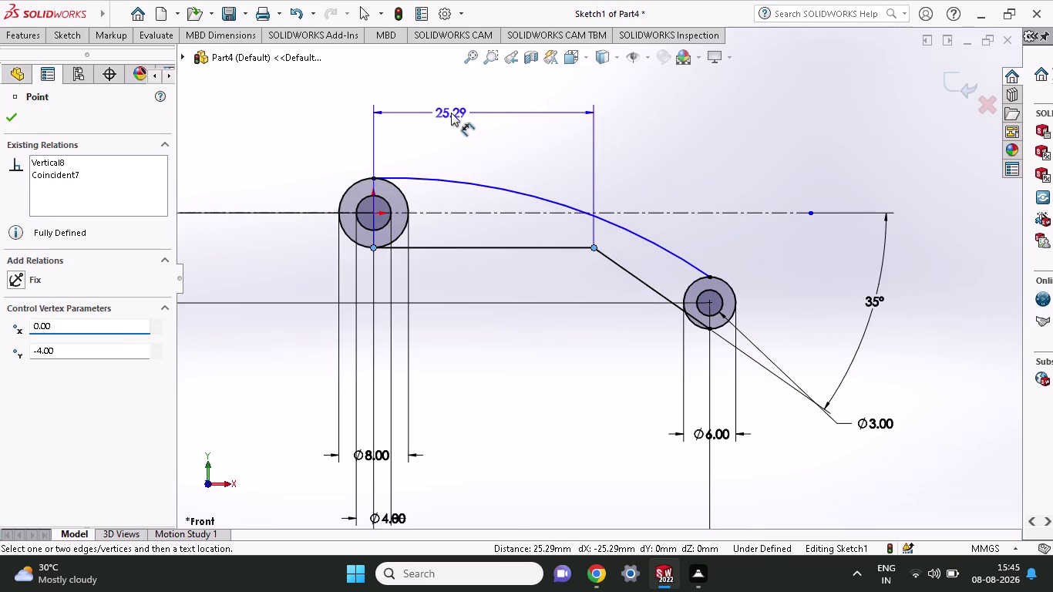
click(845, 249)
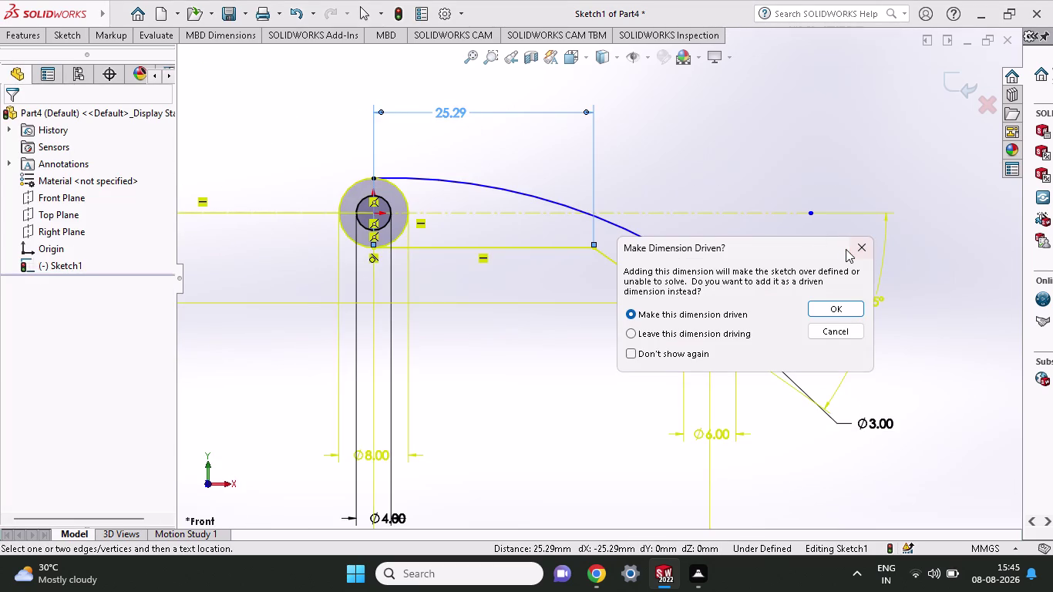
click(853, 249)
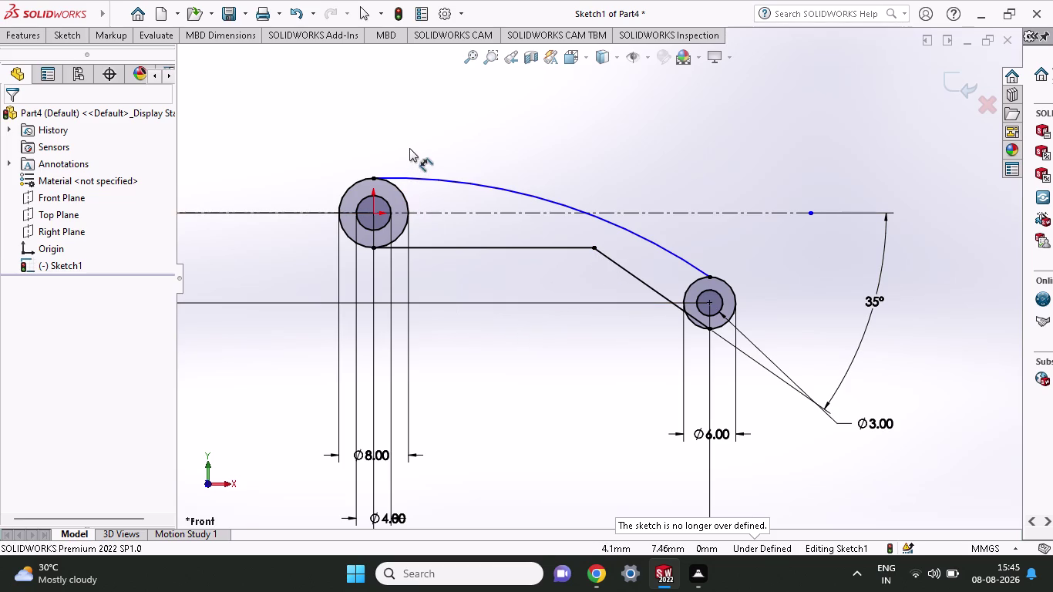
key(Escape)
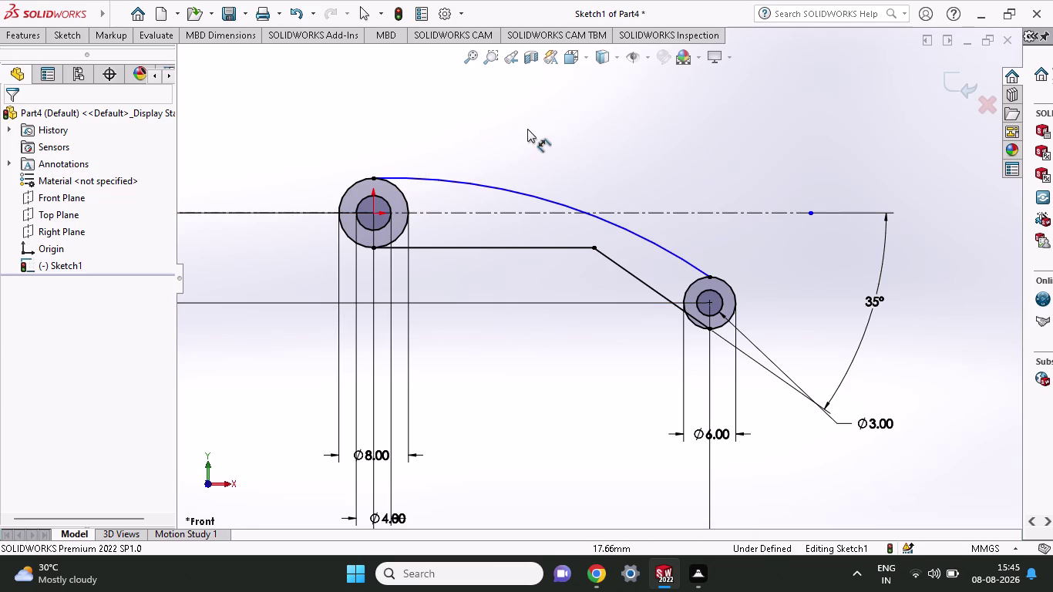
Undo back to the 23.49° angle and start dimensioning the short horizontal line.
key(ctrl+z)
key(ctrl+z)
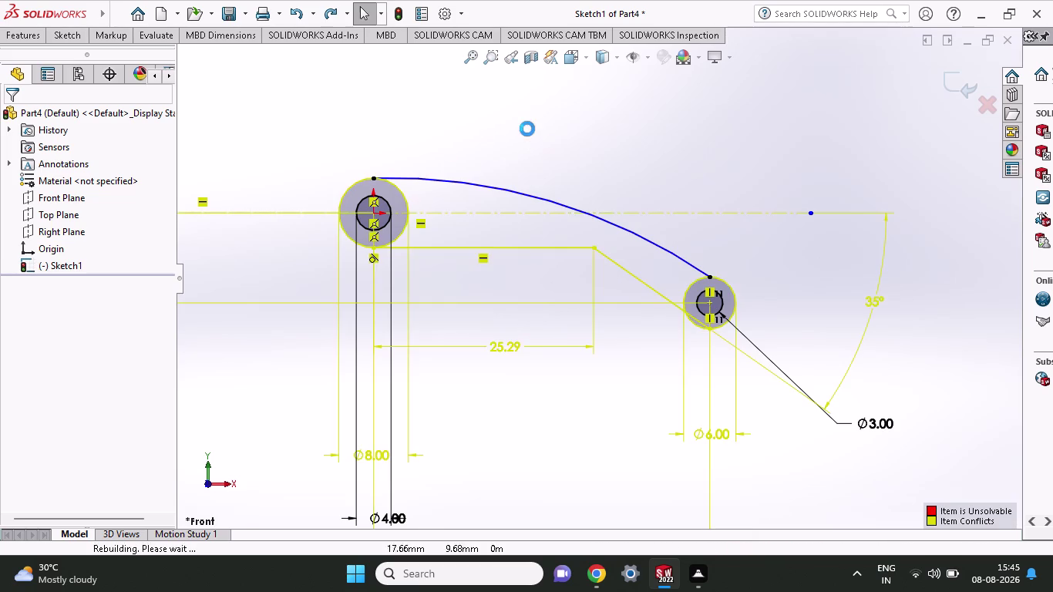
key(ctrl+z)
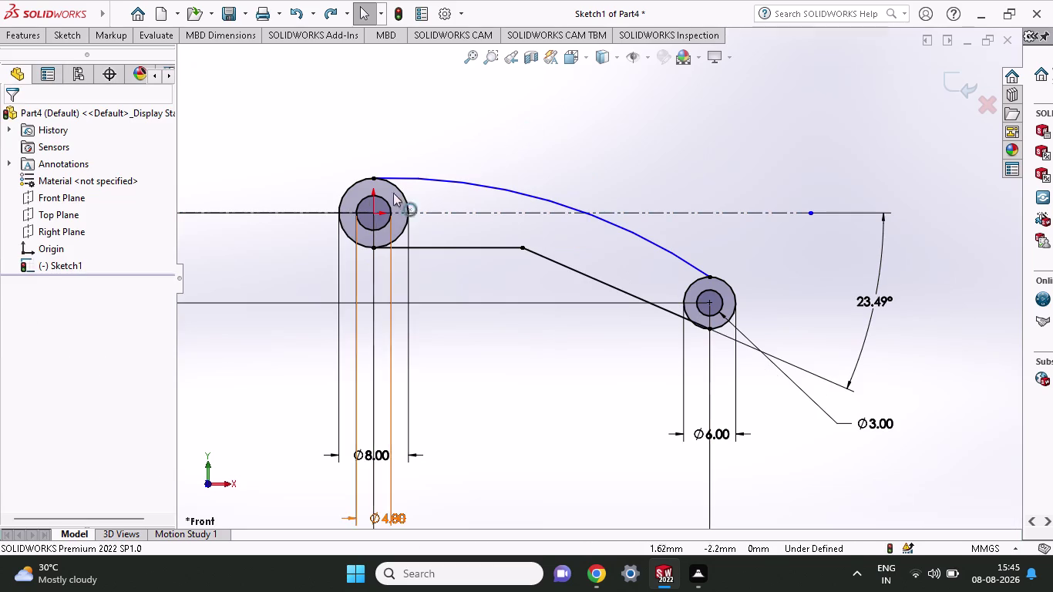
click(375, 250)
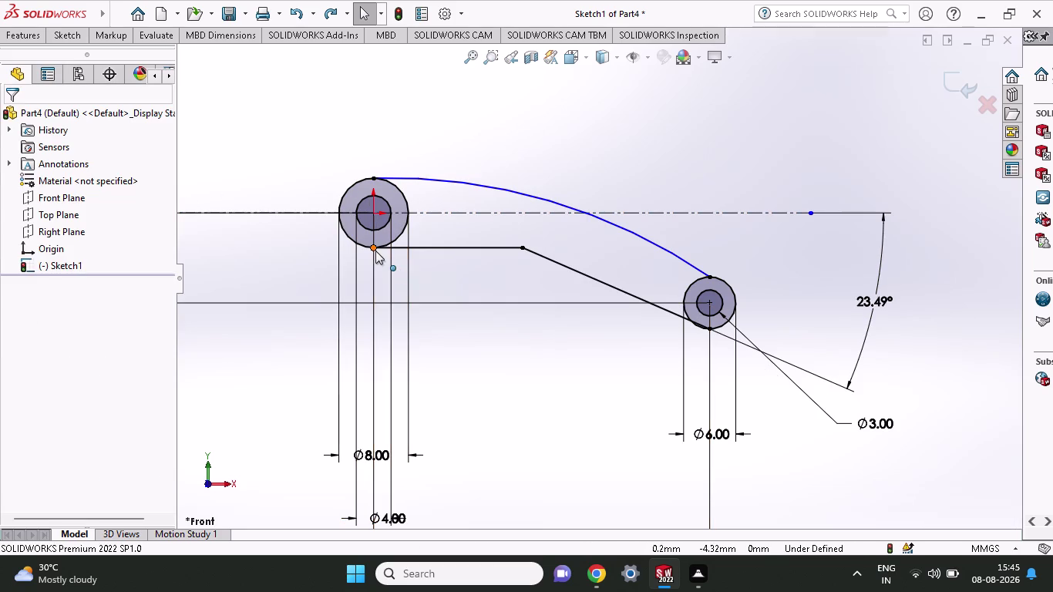
click(60, 30)
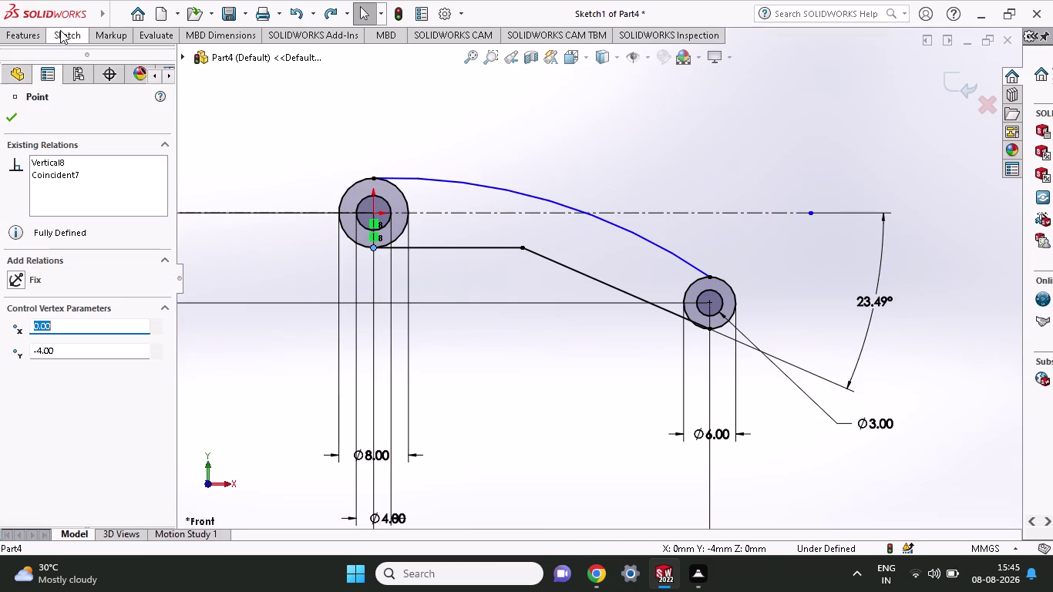
click(73, 62)
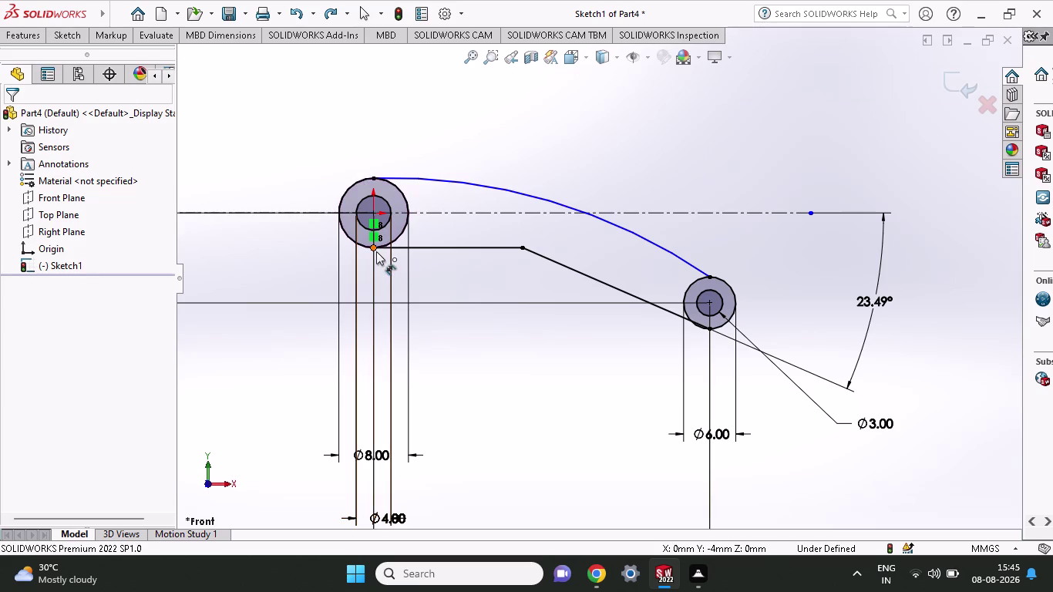
click(376, 252)
click(518, 249)
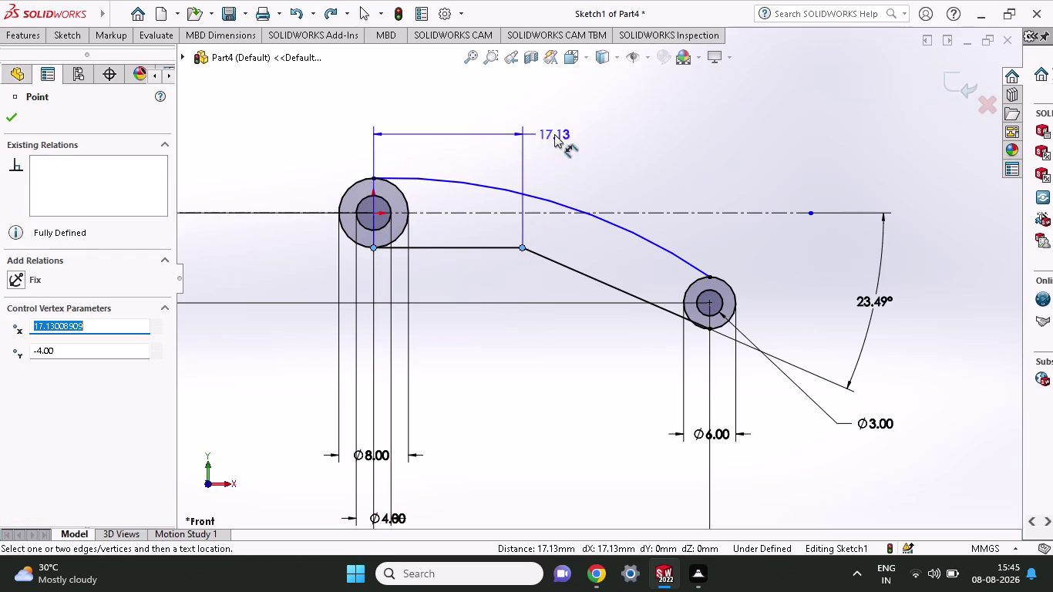
click(559, 119)
click(850, 246)
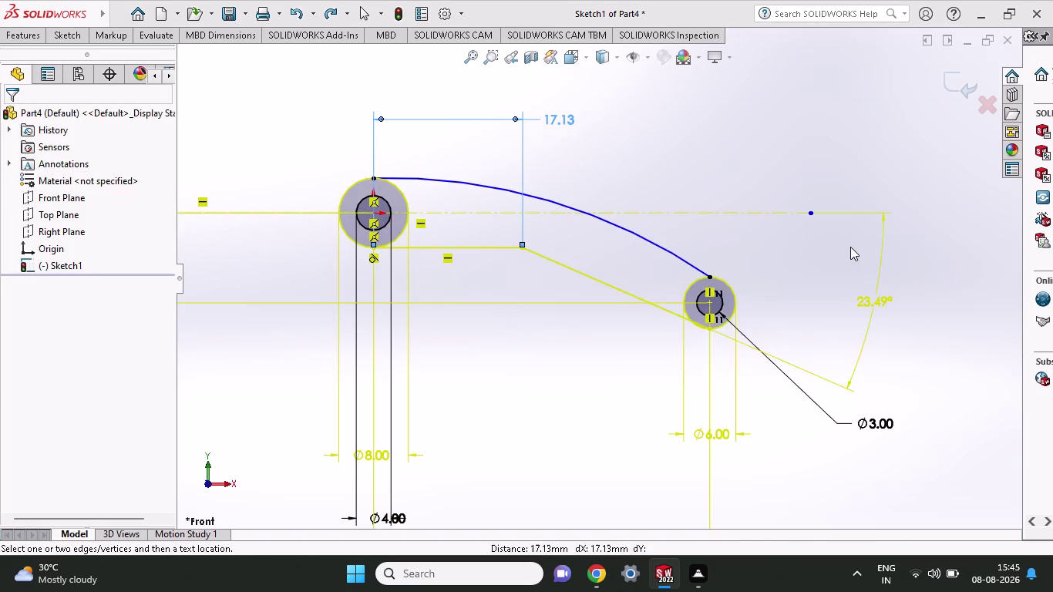
Undo the pending dimension, the 23.49° angle dimension and the angled line.
key(ctrl+z)
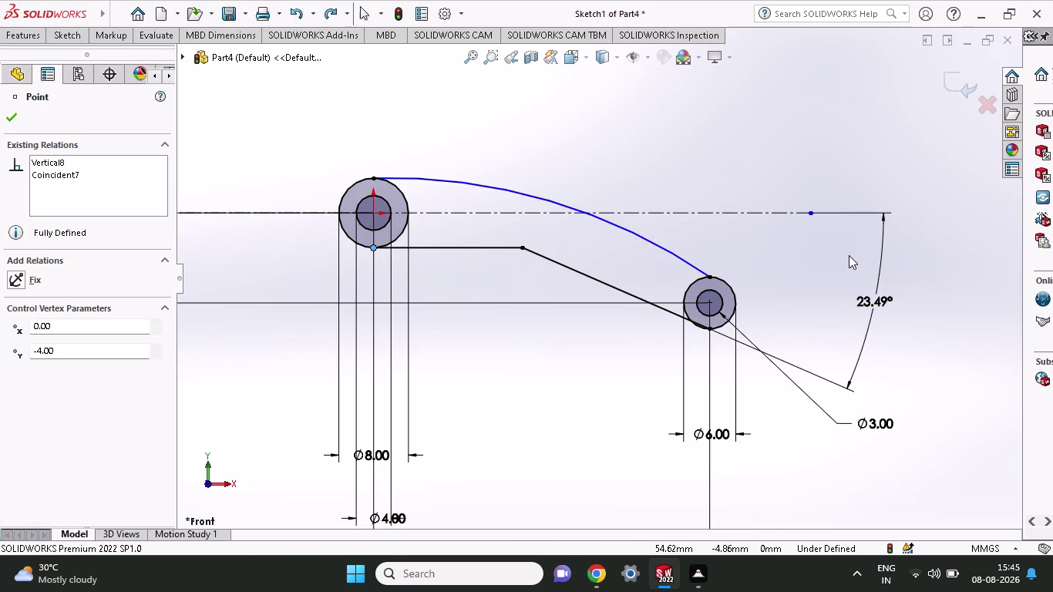
key(ctrl+z)
key(ctrl+z)
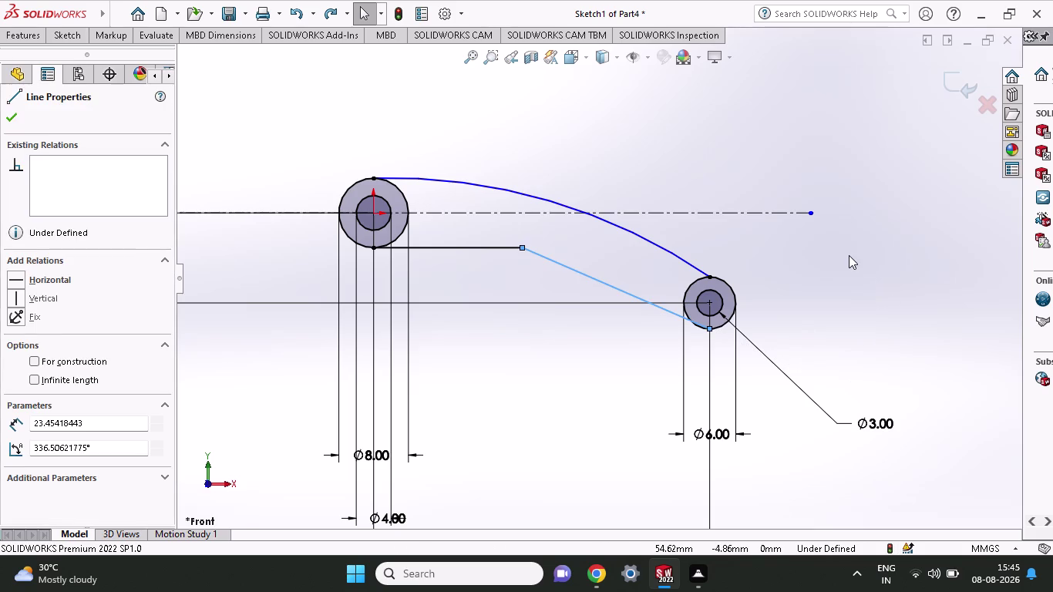
key(ctrl+z)
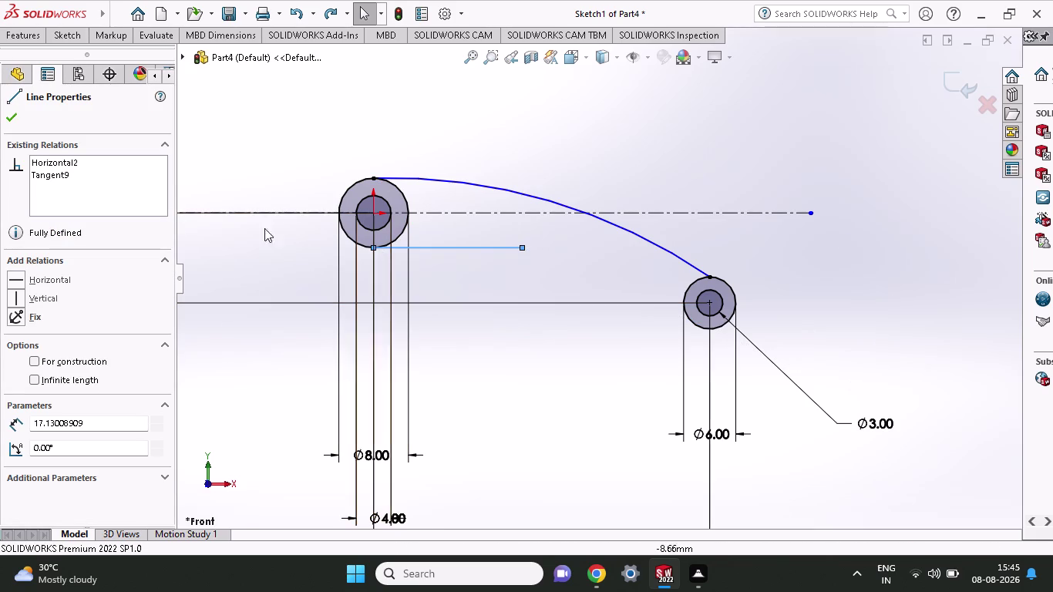
click(59, 34)
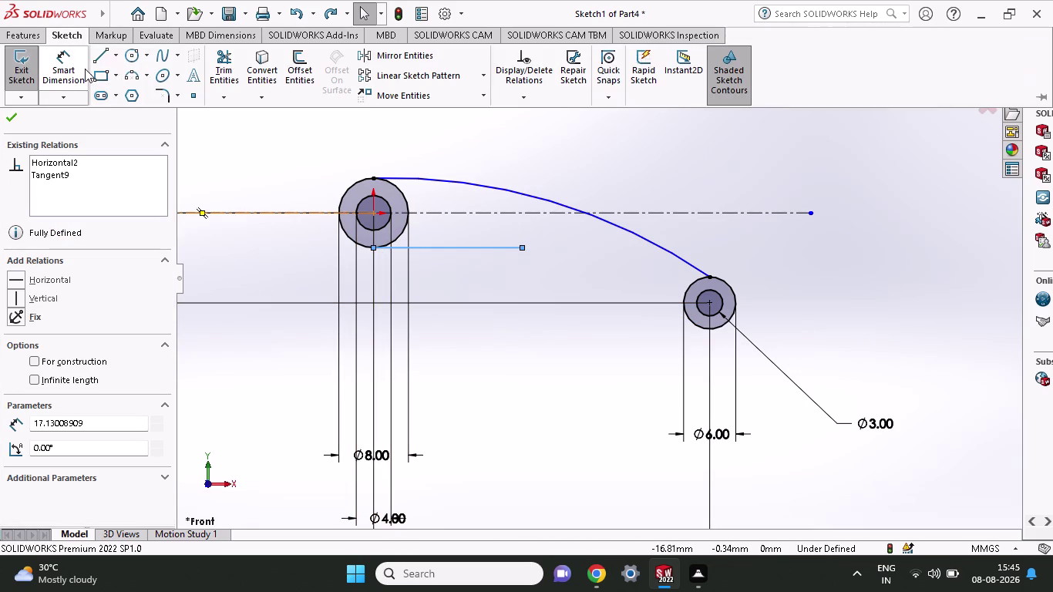
Dimension the horizontal line's end from the large circle's centre at 19.32 mm.
click(75, 73)
click(373, 248)
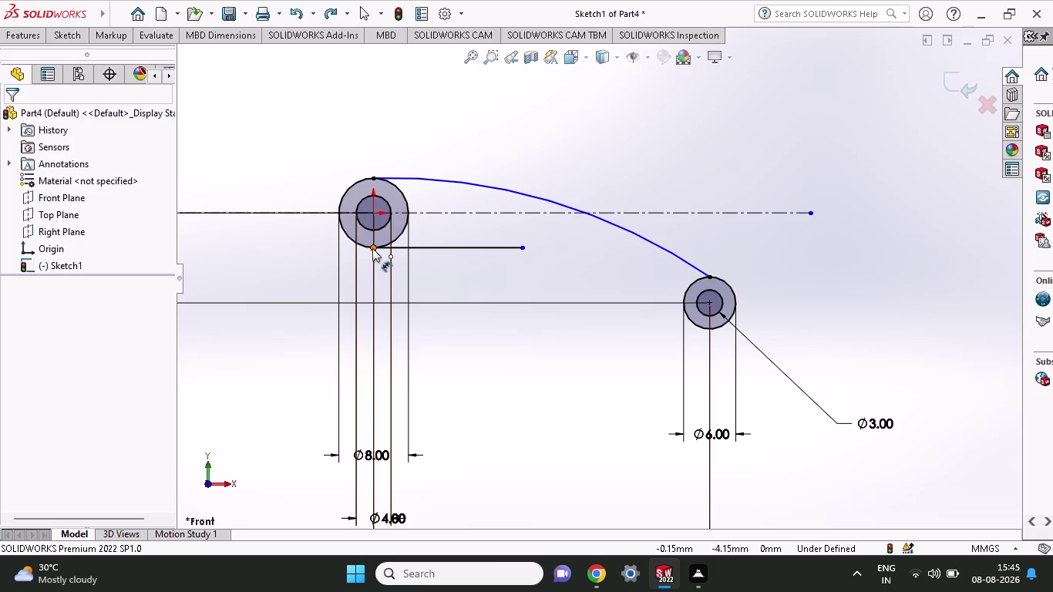
click(523, 250)
click(502, 108)
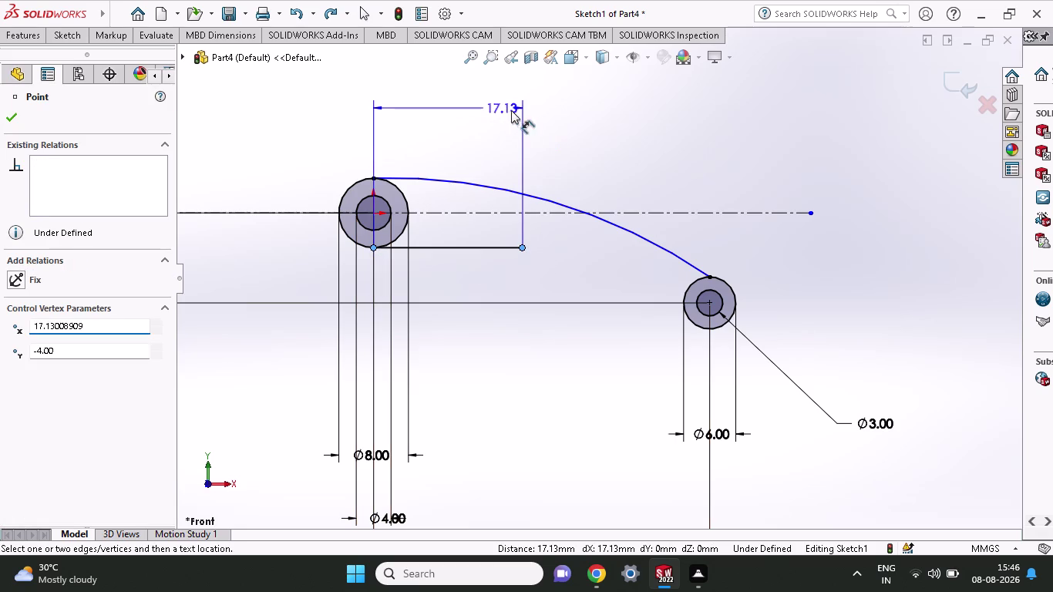
text(19)
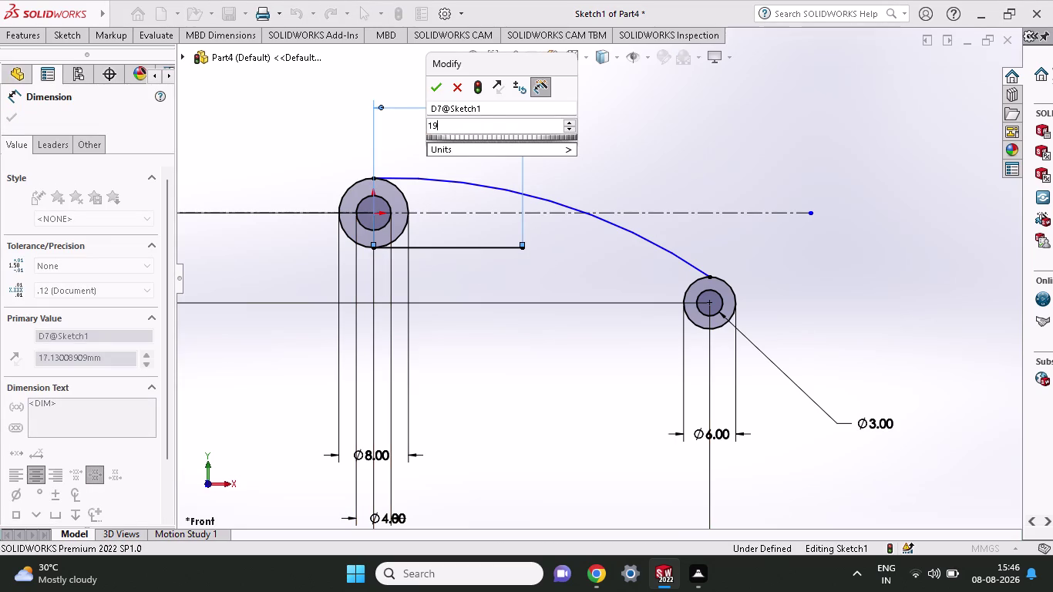
text(.32)
key(Return)
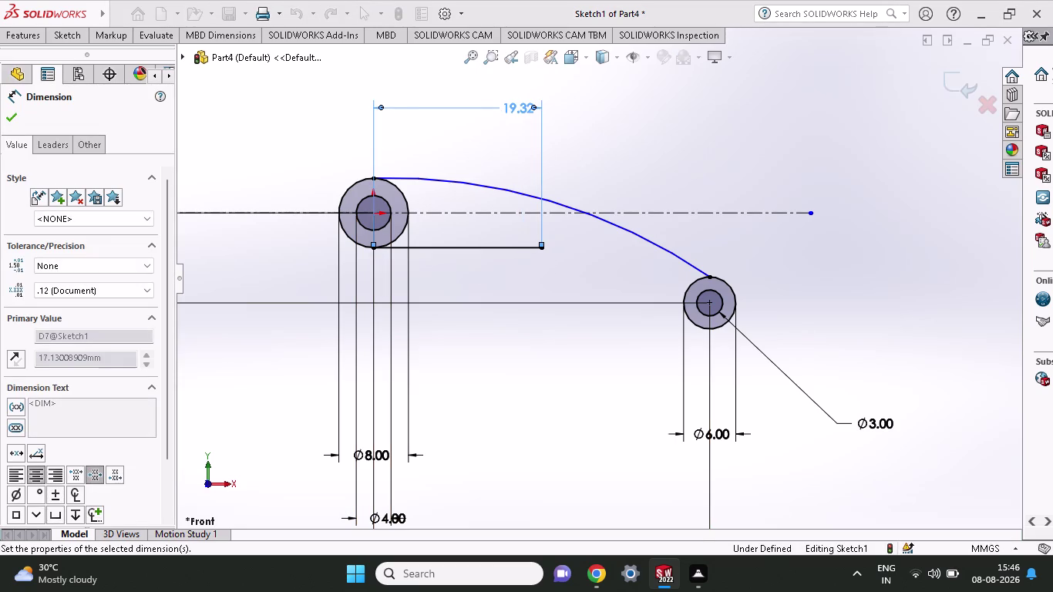
click(51, 41)
click(99, 57)
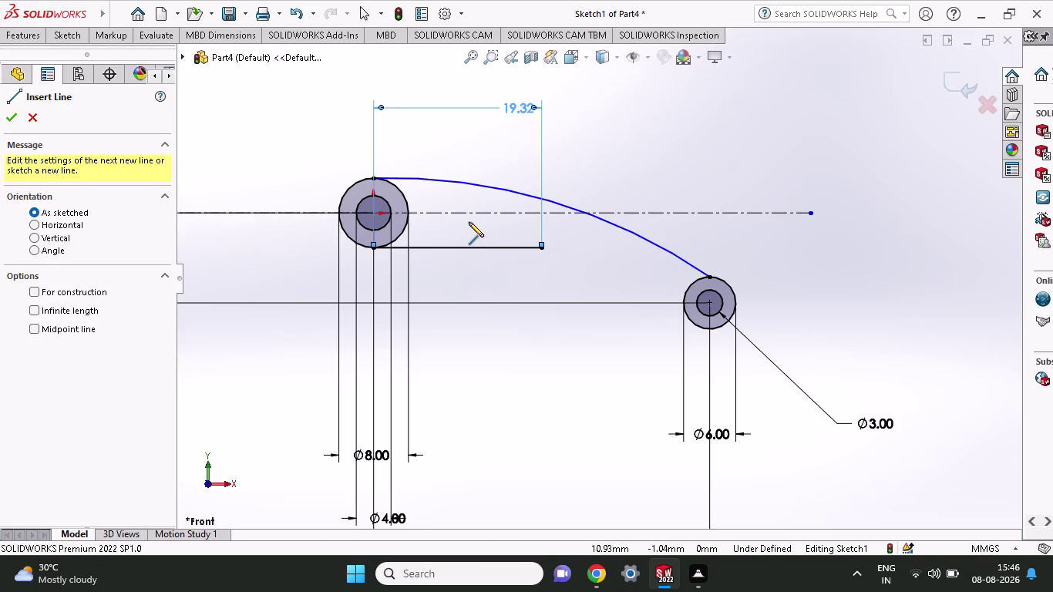
click(544, 250)
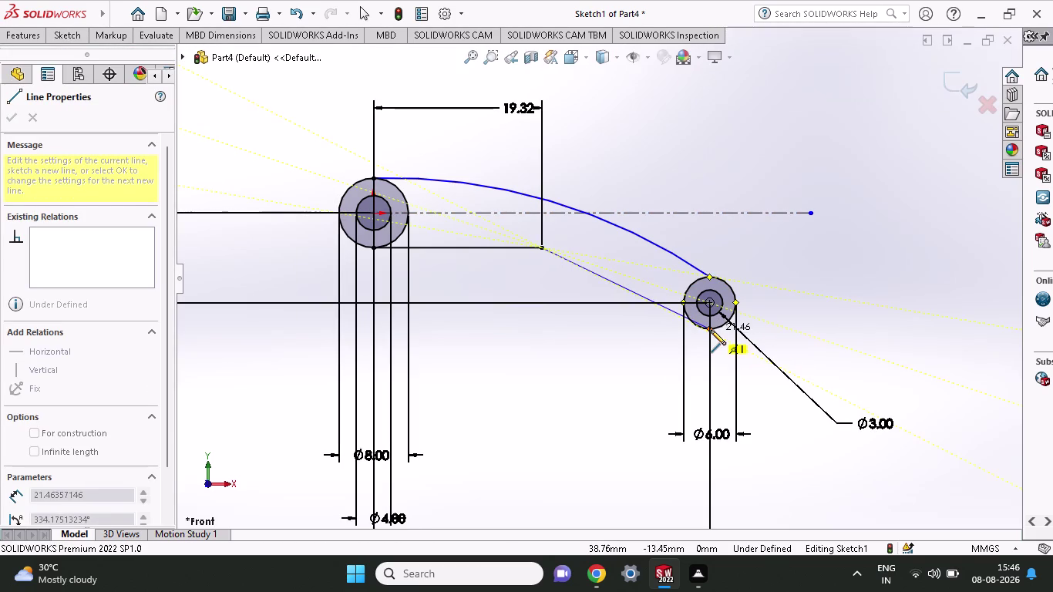
End the angled line at the small circle's bottom and finish the line chain.
click(711, 330)
right_click(766, 232)
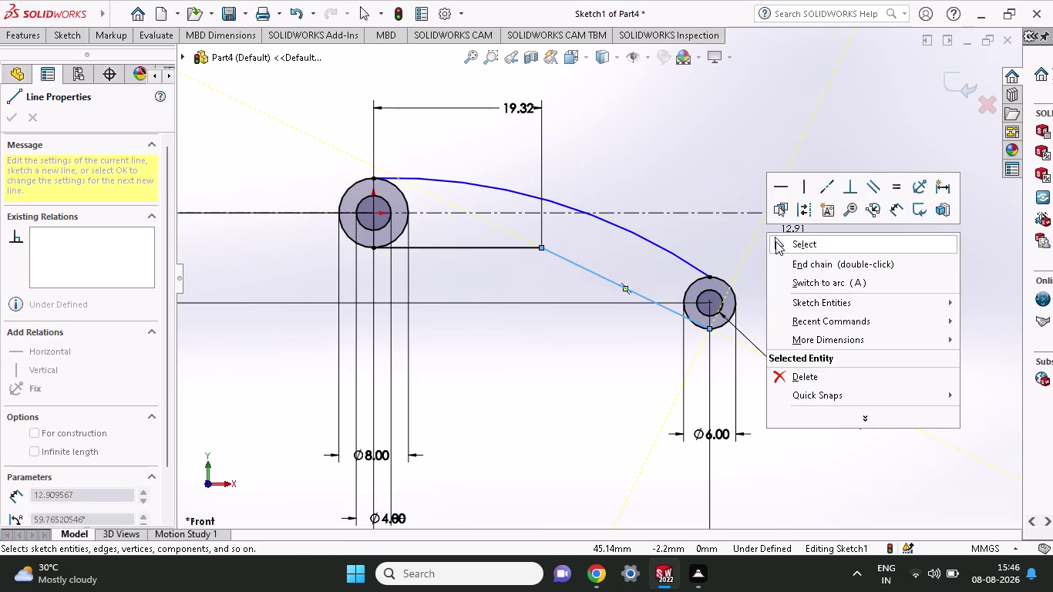
click(775, 242)
click(59, 43)
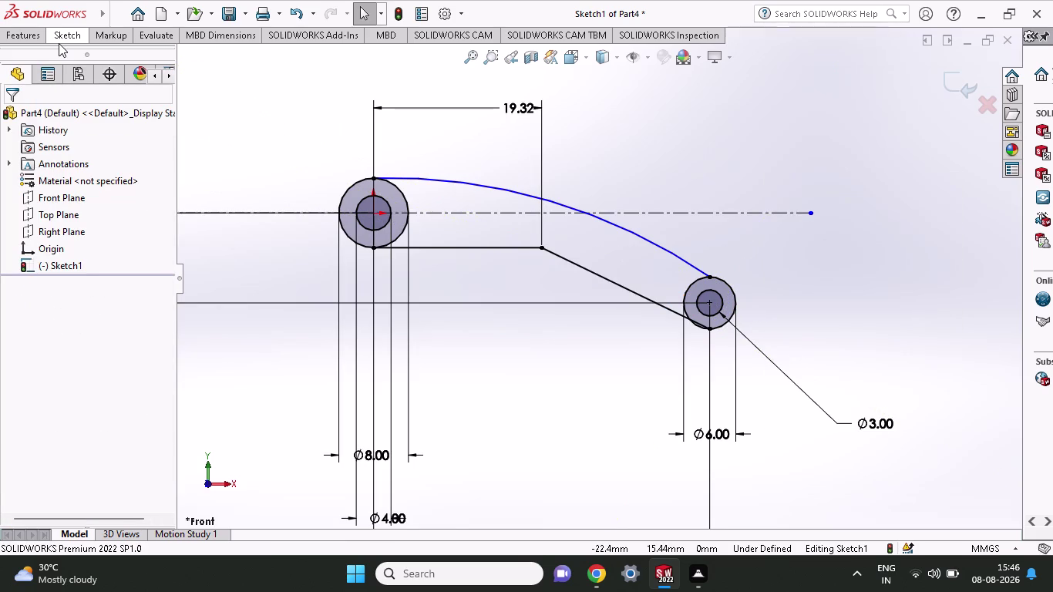
Try a 25.82° angle dimension on the angled line, then undo it as over-defining.
click(69, 71)
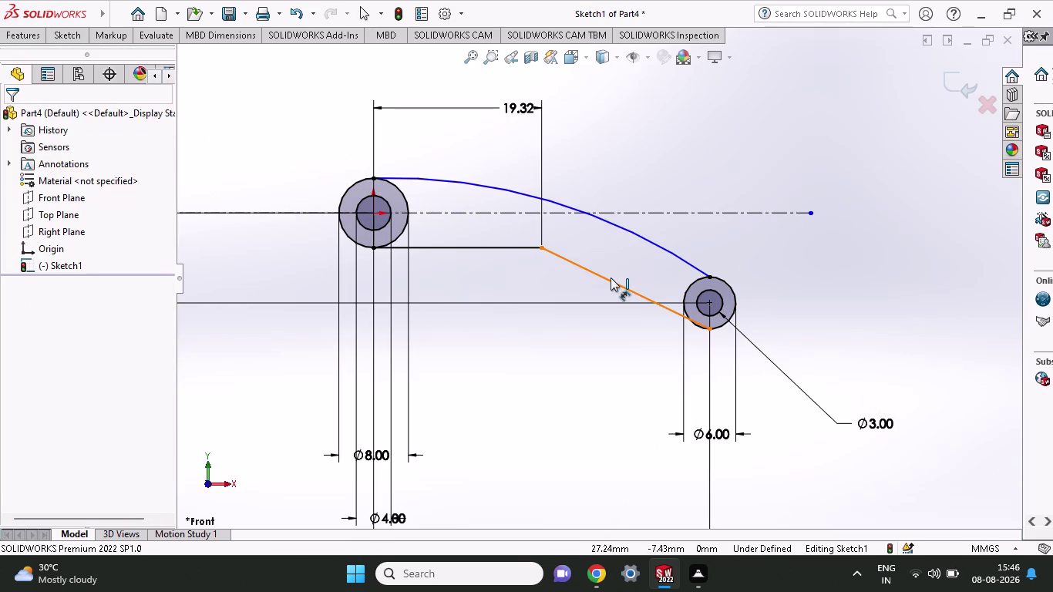
click(611, 278)
click(653, 213)
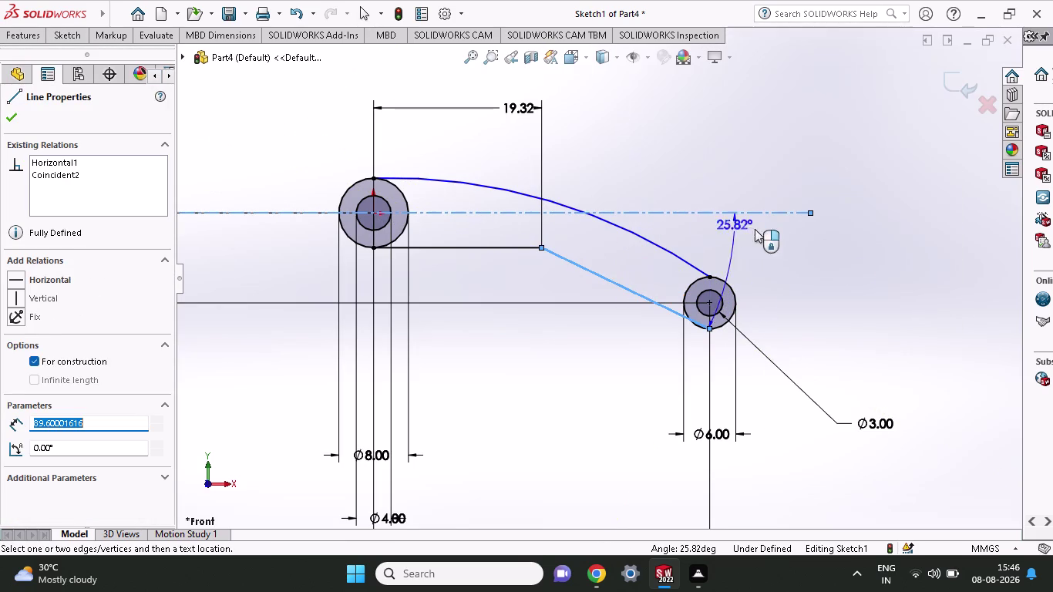
click(903, 285)
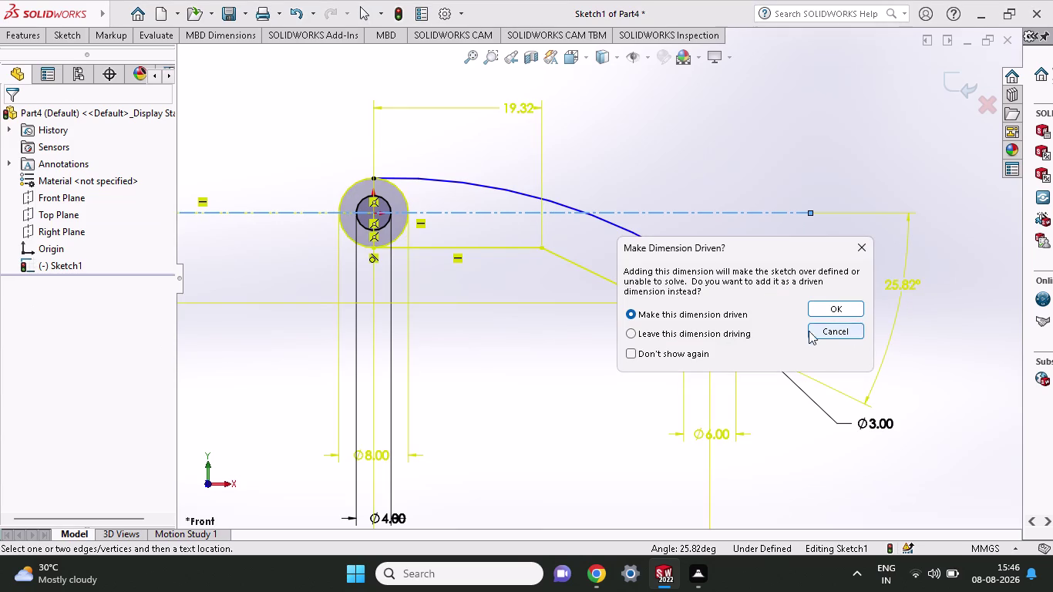
click(728, 336)
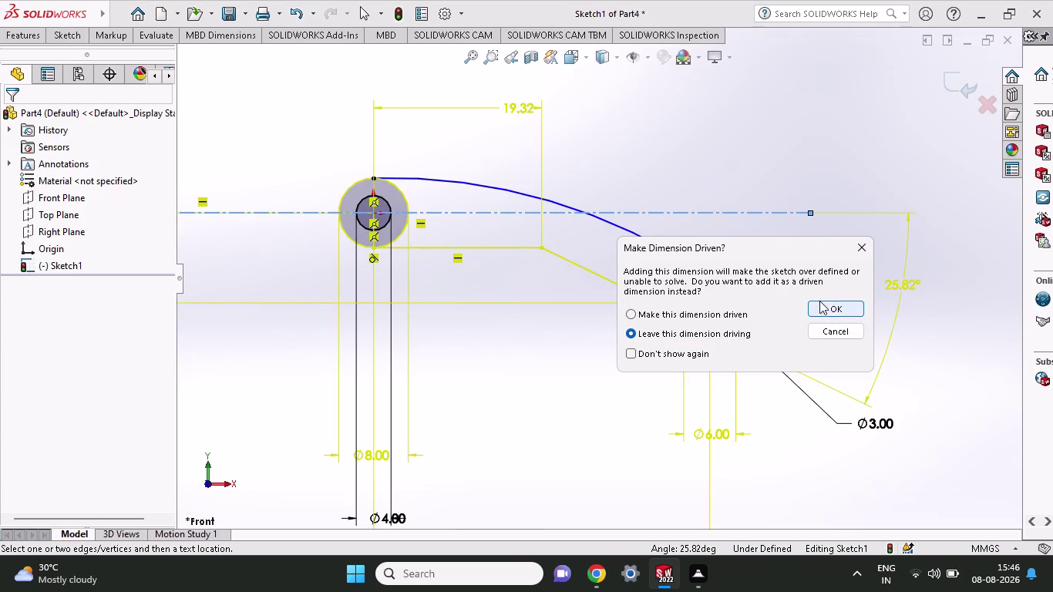
click(828, 303)
double_click(906, 288)
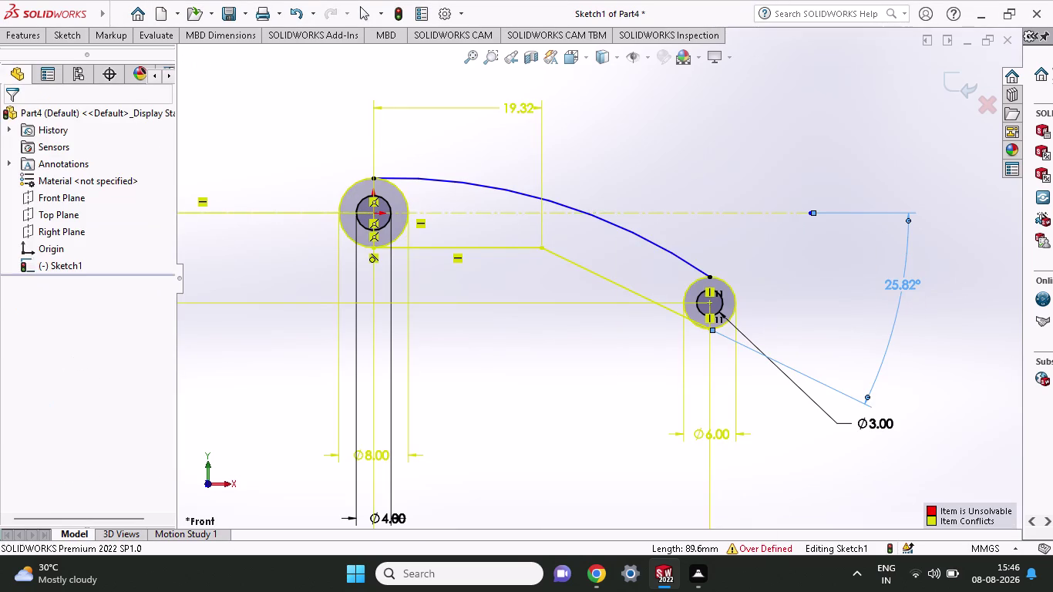
double_click(905, 288)
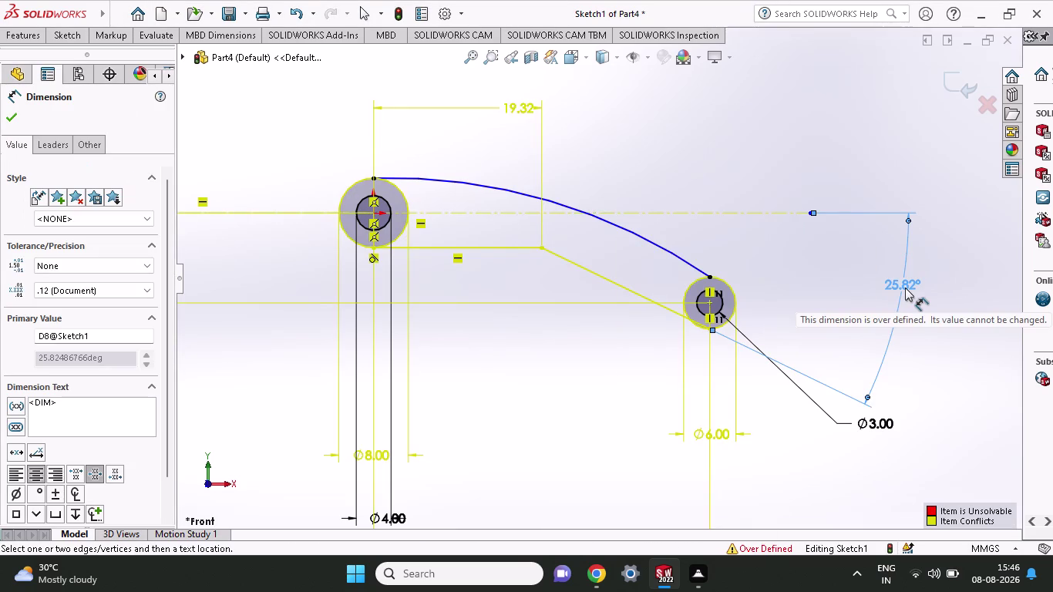
key(Escape)
click(886, 273)
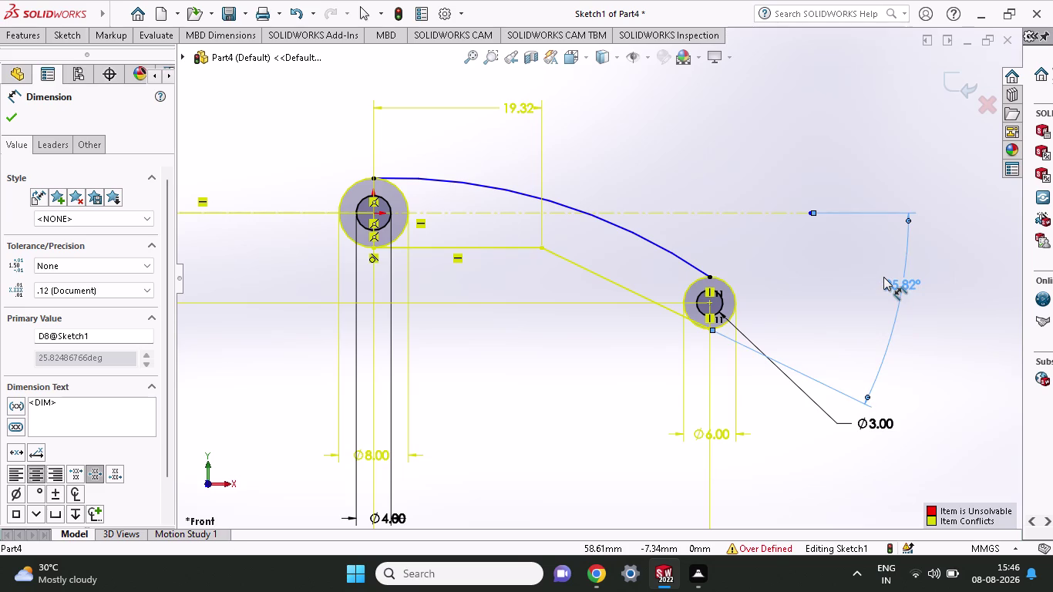
key(ctrl+z)
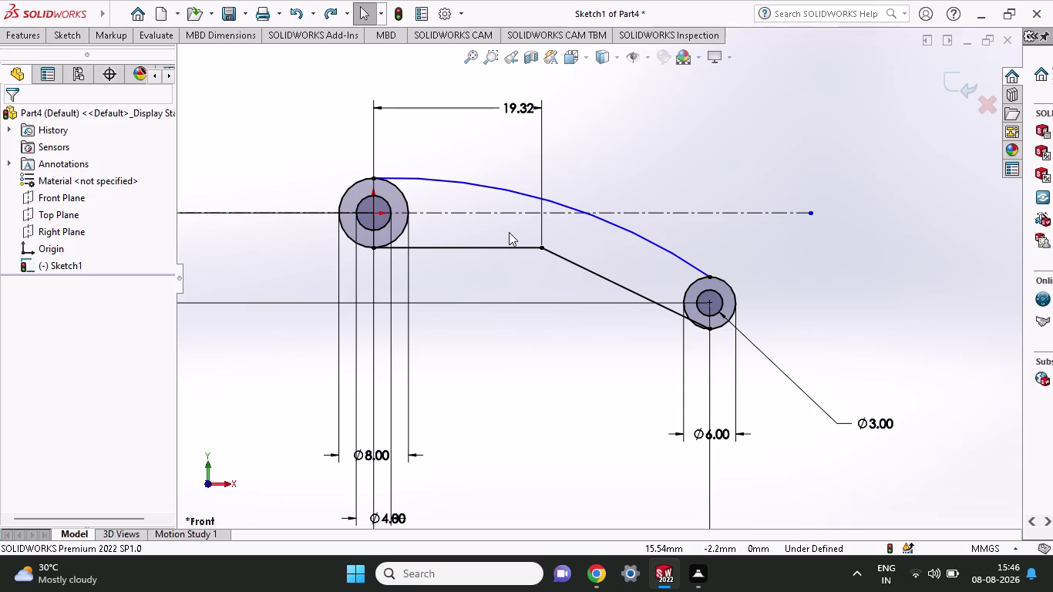
double_click(509, 104)
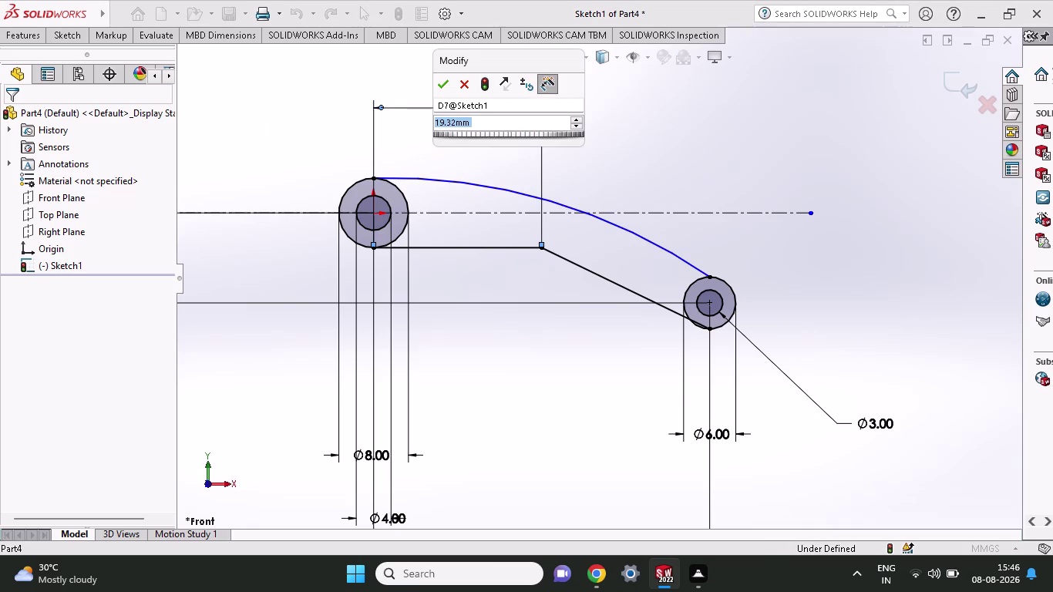
Replace the 19.32 horizontal dimension value with 19 mm and accept it.
text(19)
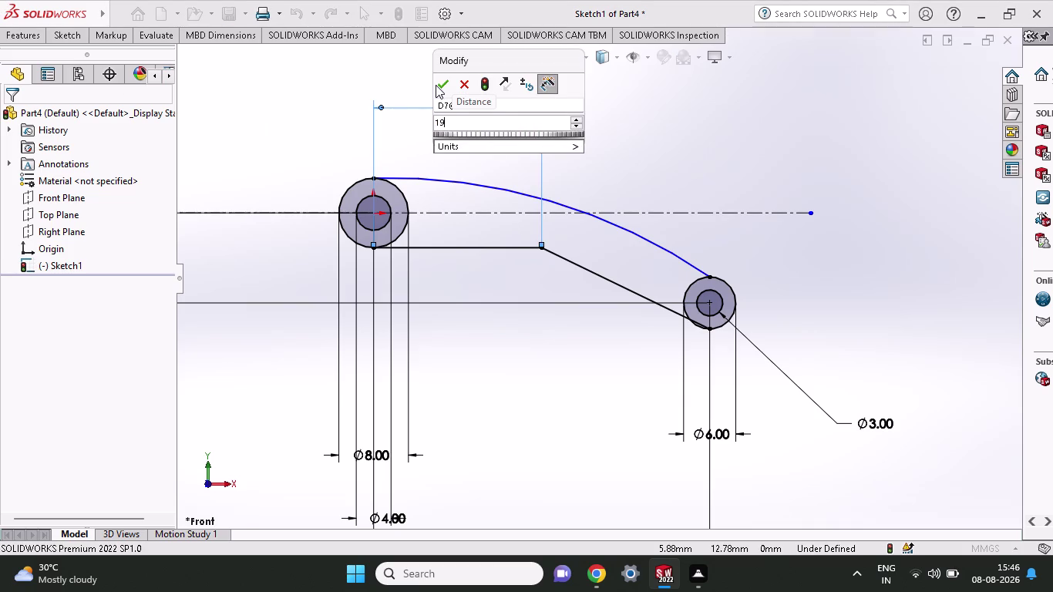
click(445, 85)
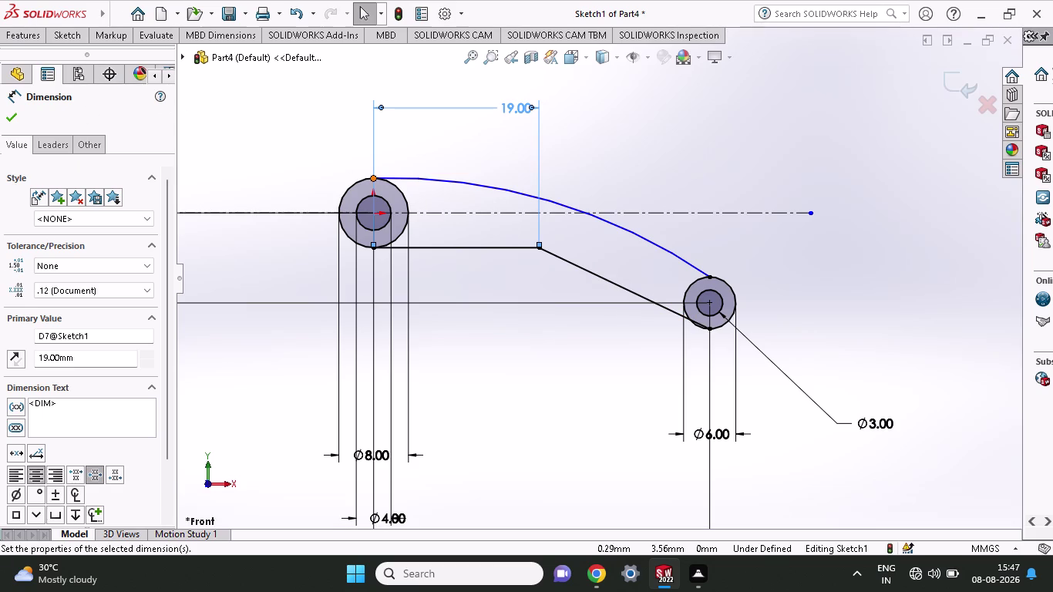
click(60, 39)
click(67, 73)
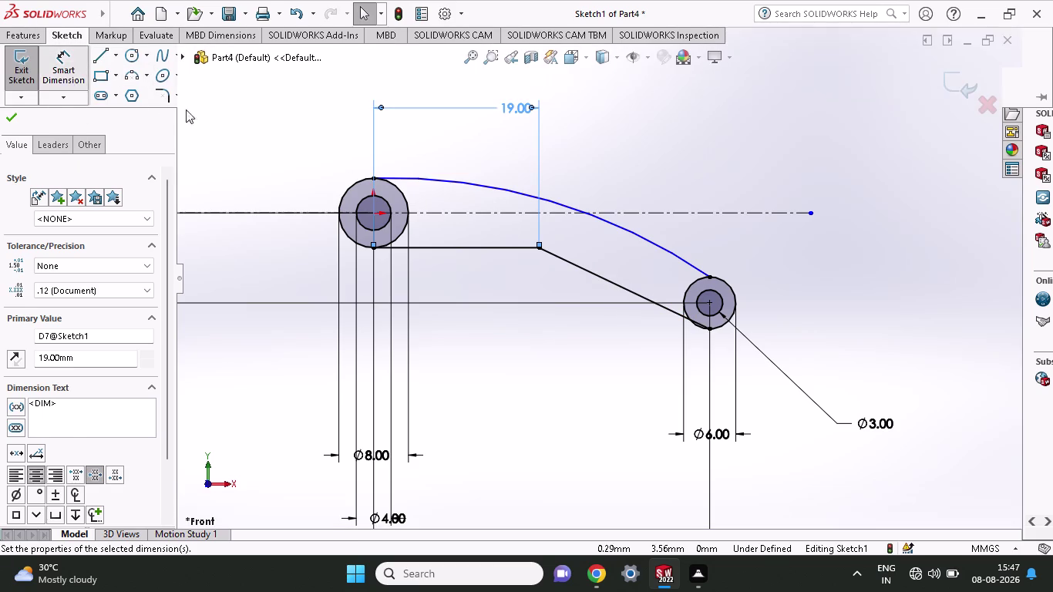
click(608, 278)
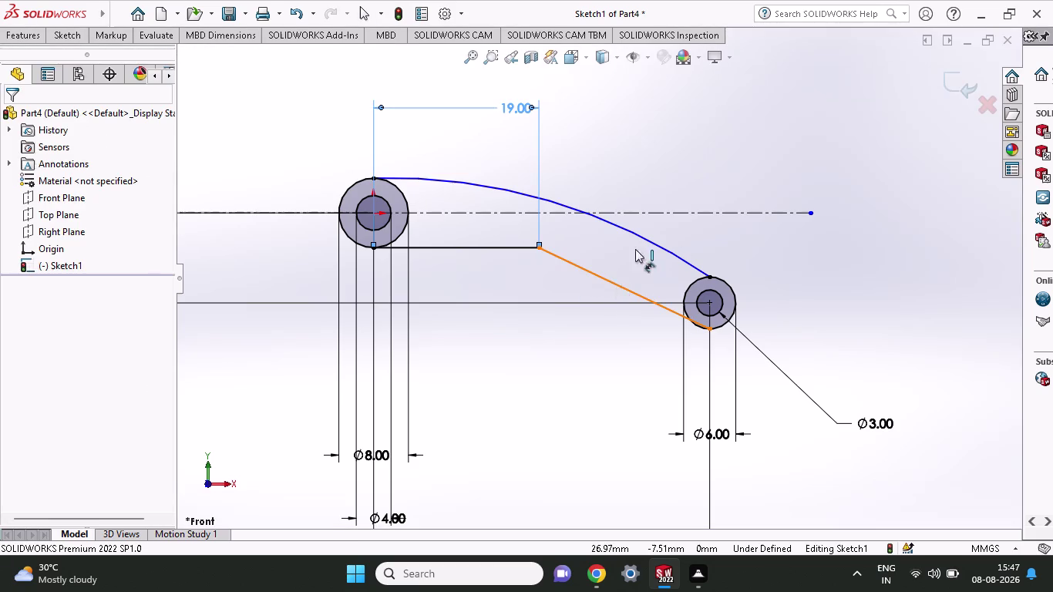